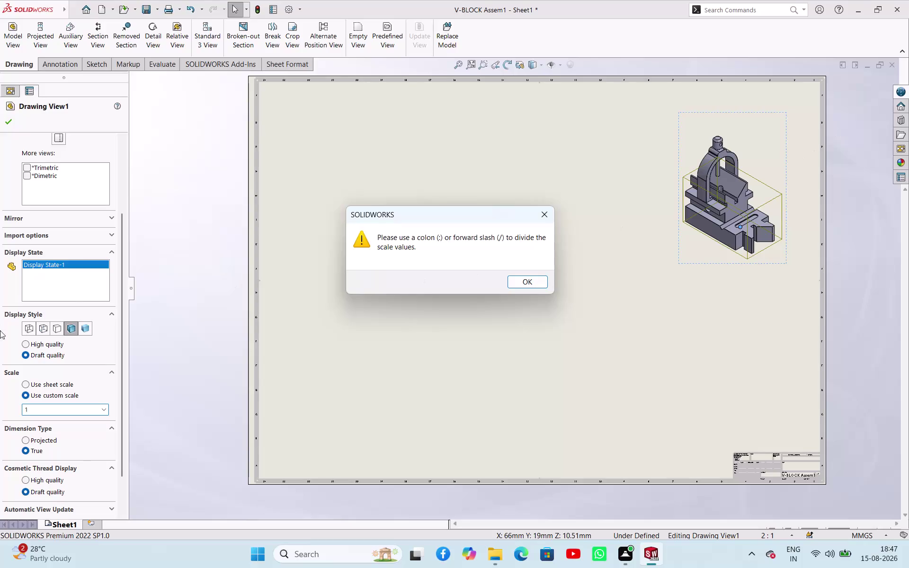
Dismiss the colon warning and change Drawing View1's custom scale ratio's last digit to 4.
click(547, 217)
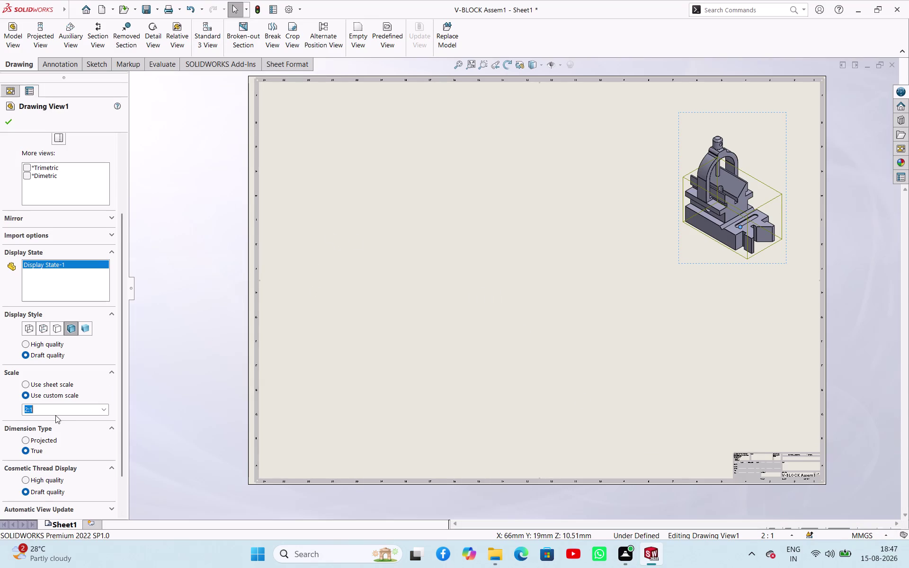
click(54, 412)
double_click(54, 412)
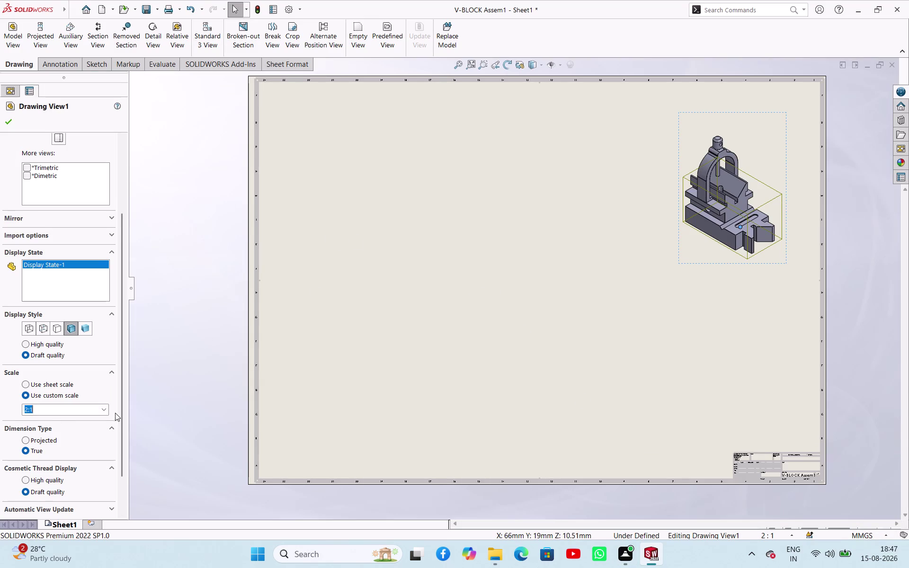
click(102, 410)
click(47, 475)
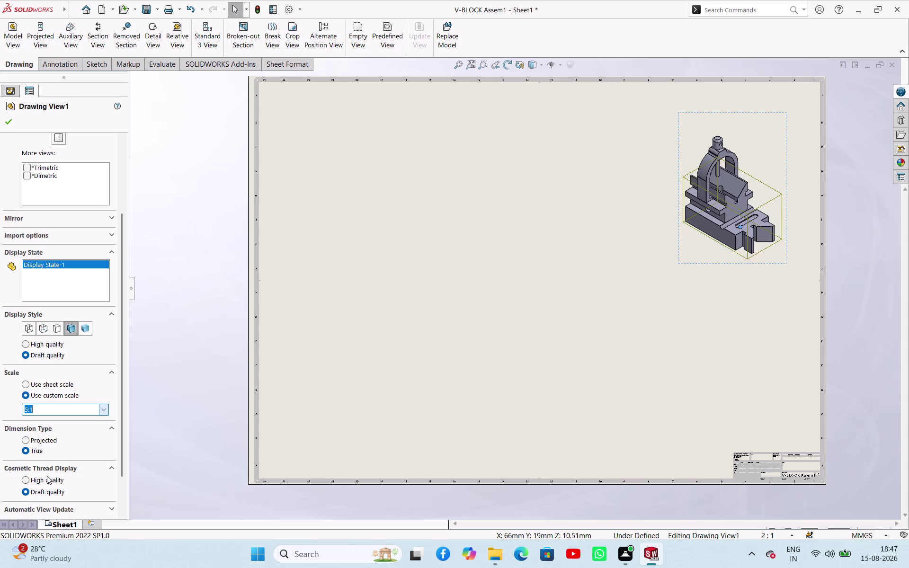
click(44, 408)
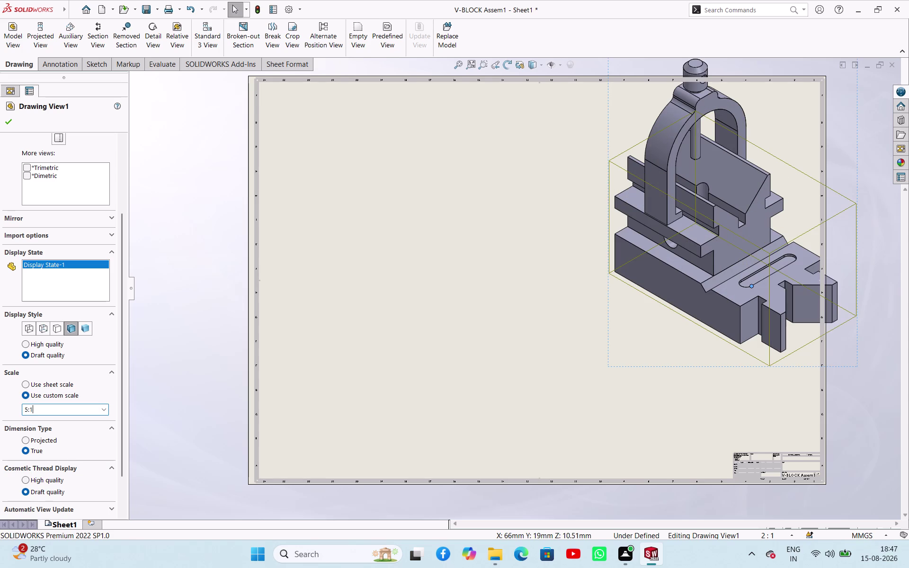
click(26, 410)
key(Right)
key(BackSpace)
key(4)
click(444, 333)
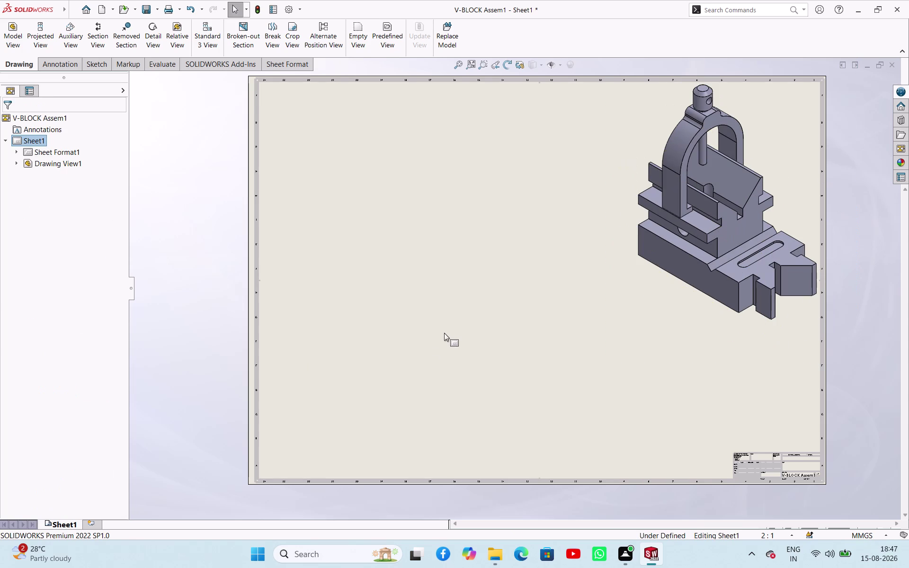
Give the isometric assembly view a smaller custom scale, ending the ratio in 3.
click(723, 209)
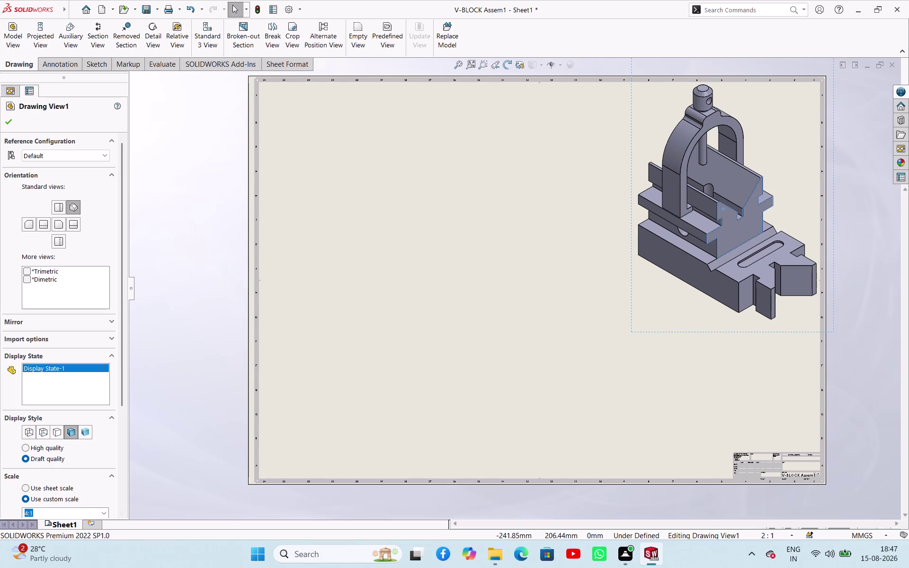
click(27, 512)
click(85, 508)
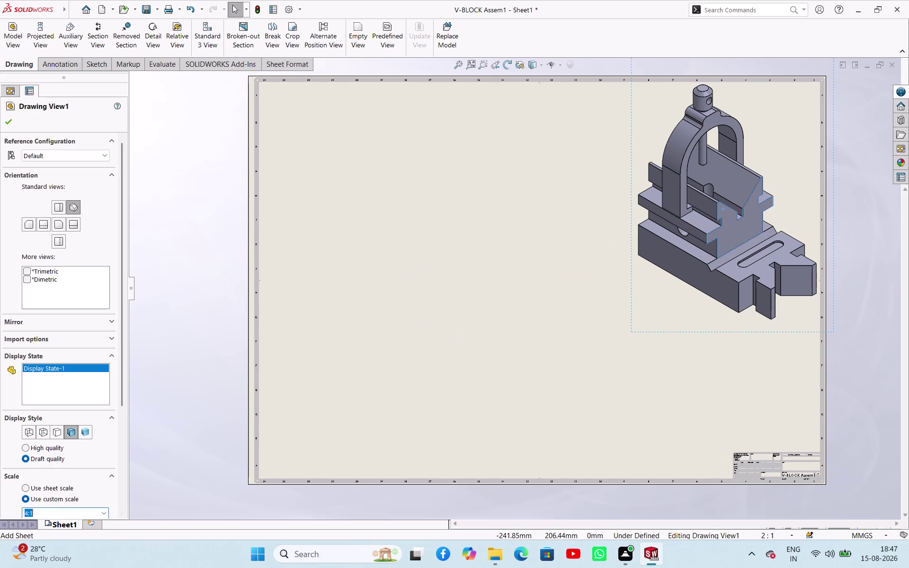
click(39, 514)
click(26, 512)
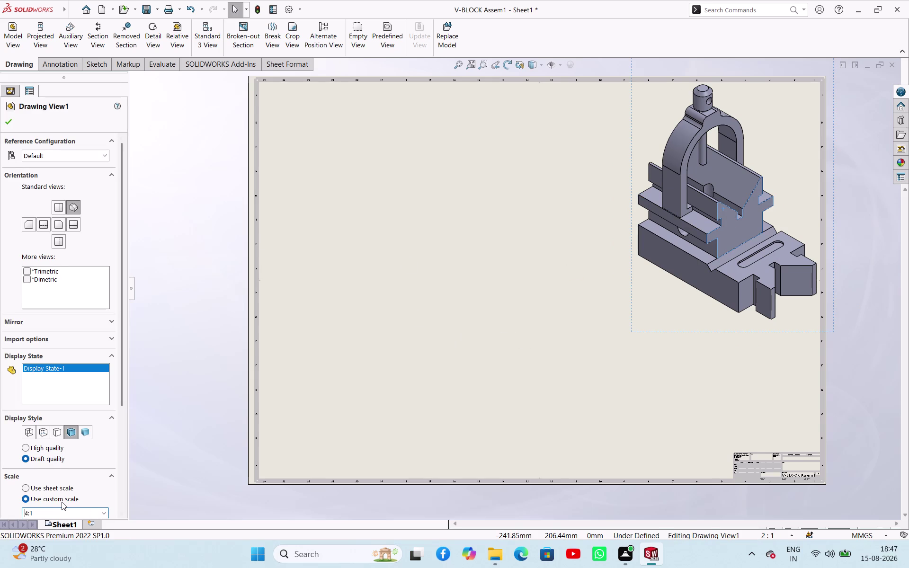
key(Right)
key(BackSpace)
key(6)
key(BackSpace)
key(3)
click(374, 353)
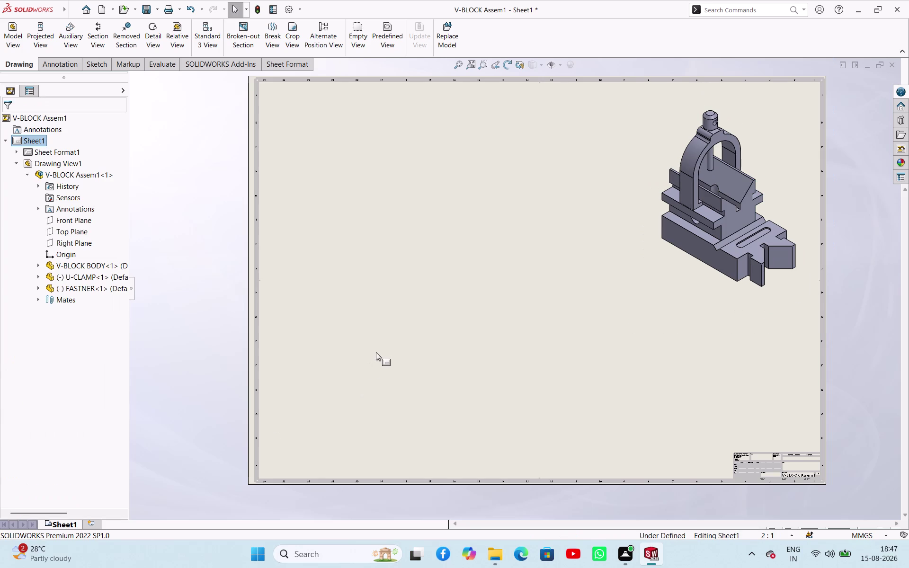
Move the isometric view into the sheet's top-right corner and clear the selection.
drag(695, 296, 703, 283)
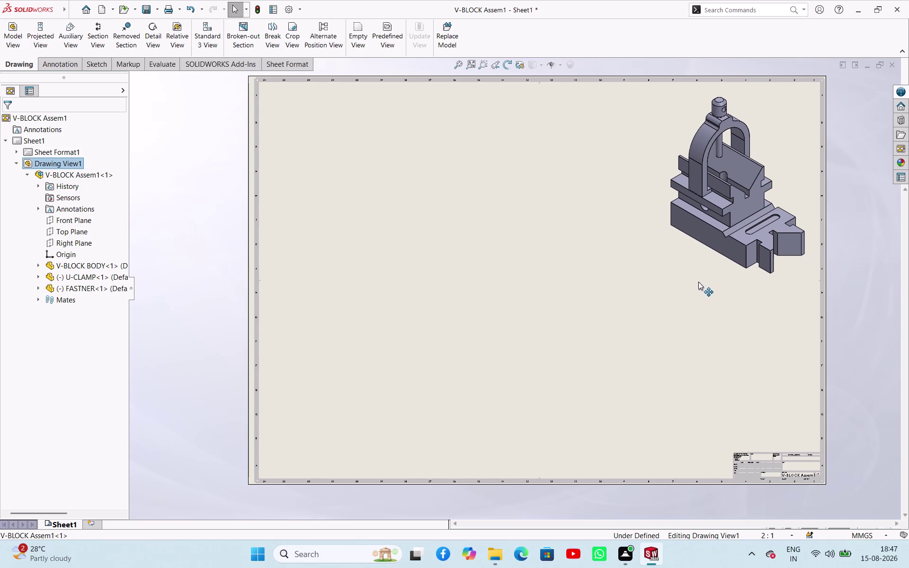
drag(702, 283, 695, 281)
click(506, 258)
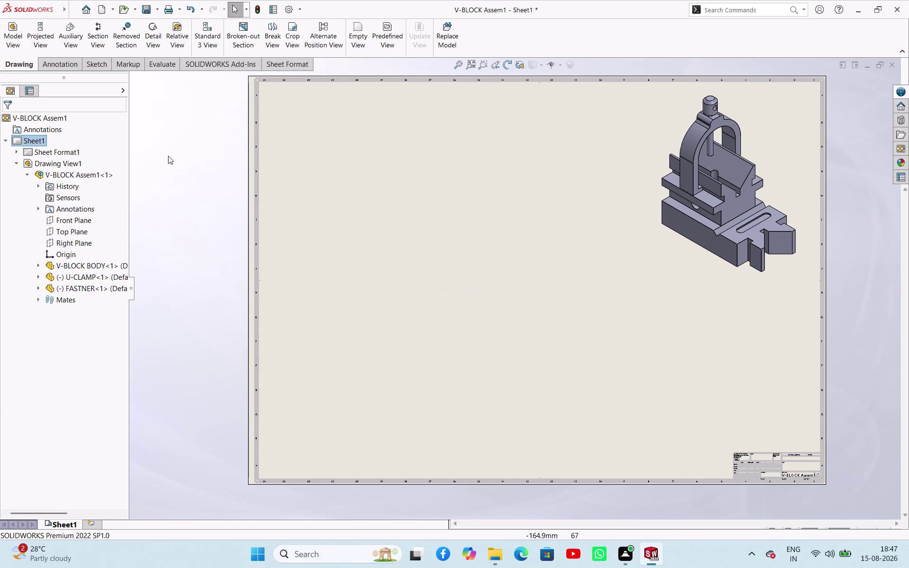
click(172, 172)
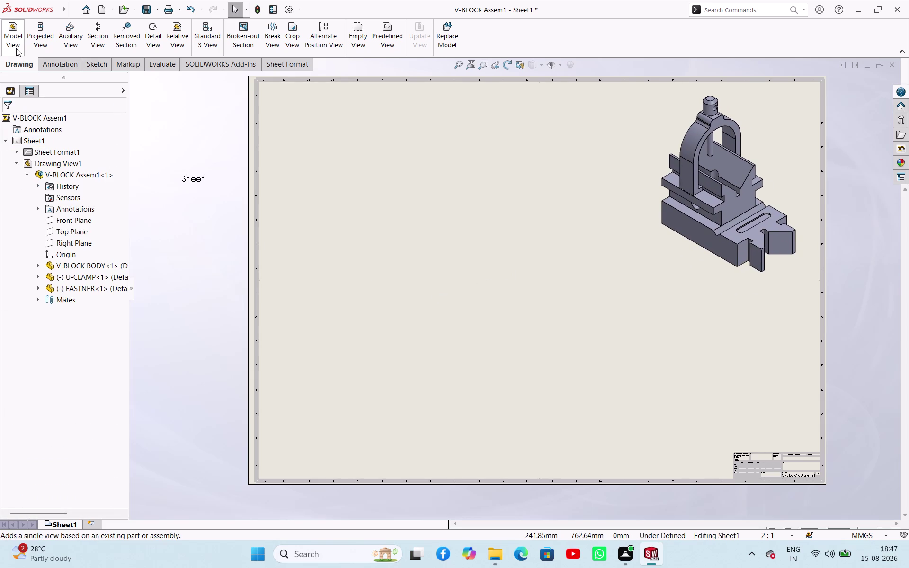
Insert V-BLOCK BODY's front view at upper left with a projected side view beside it.
click(16, 48)
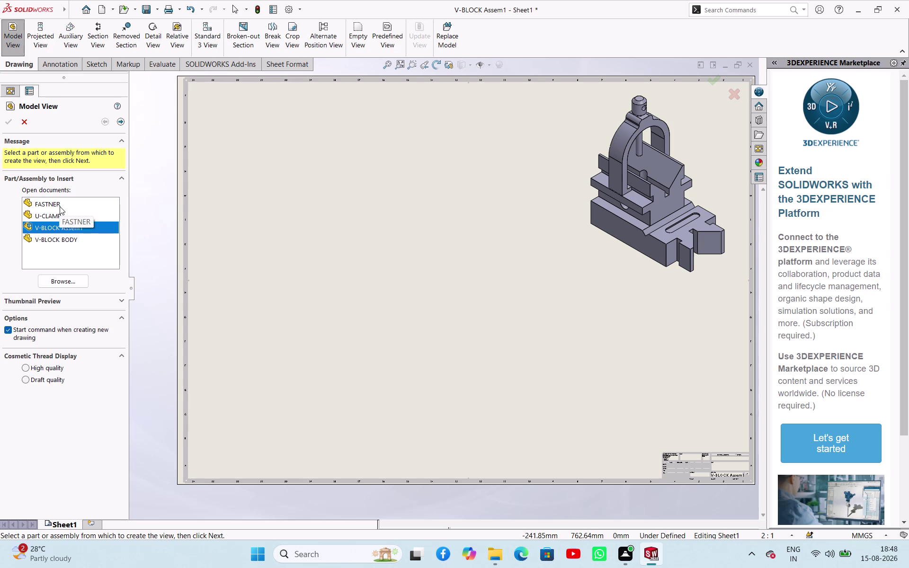
click(60, 206)
click(61, 288)
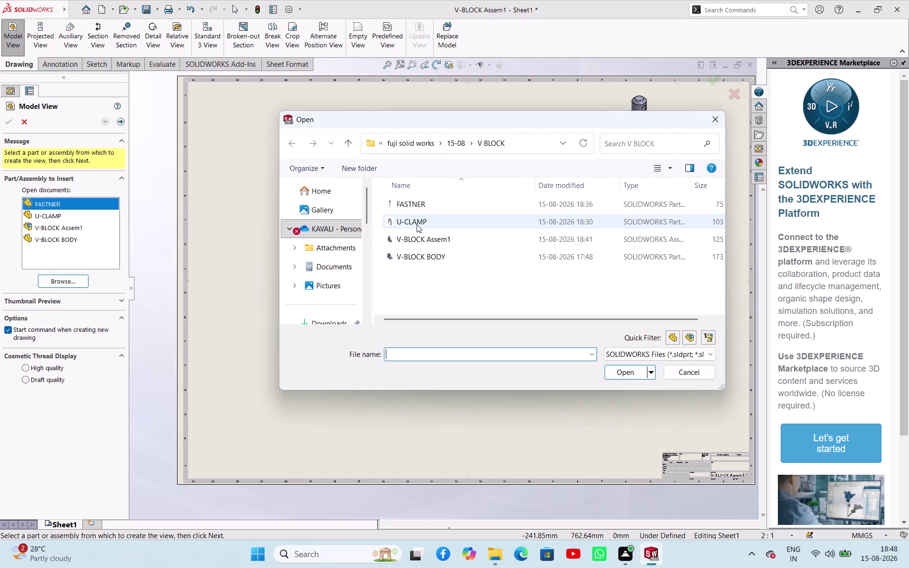
click(416, 257)
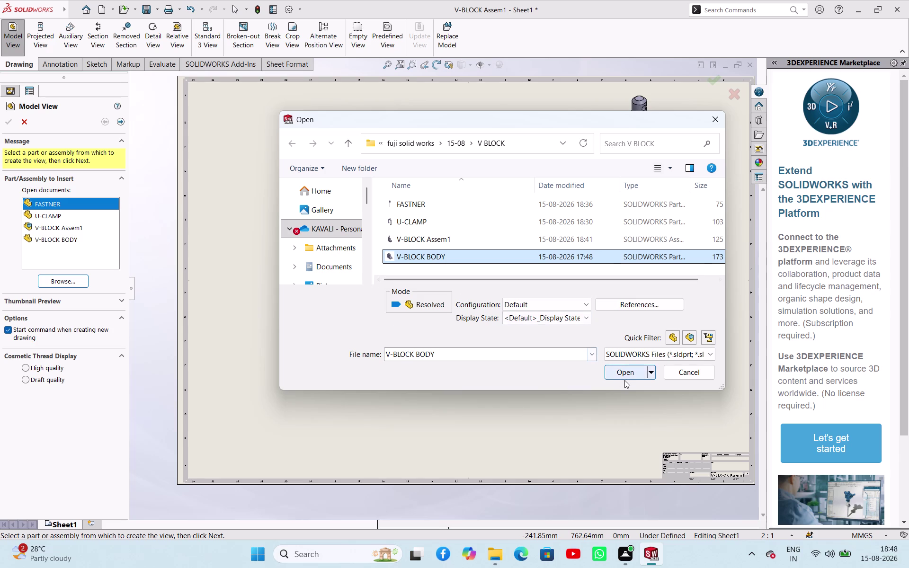
click(624, 381)
click(620, 376)
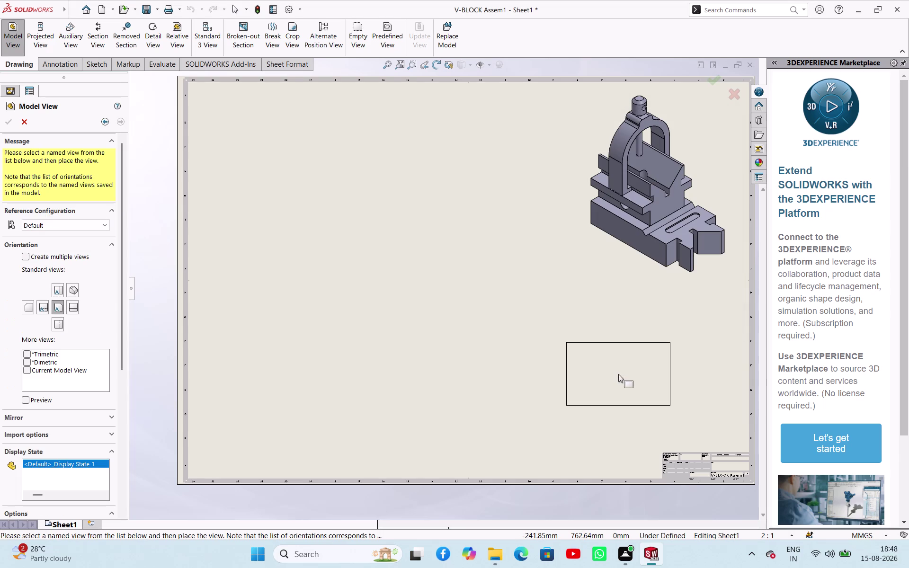
click(344, 168)
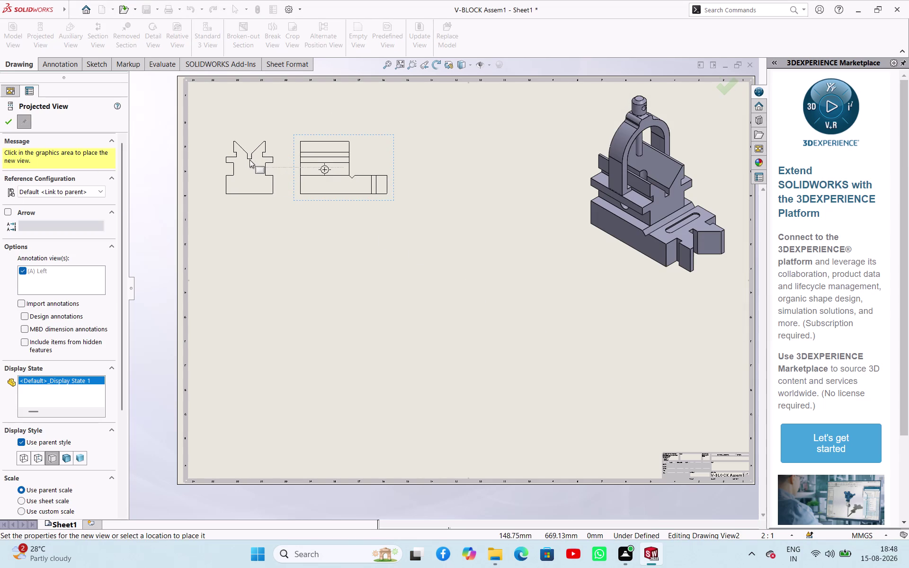
click(246, 160)
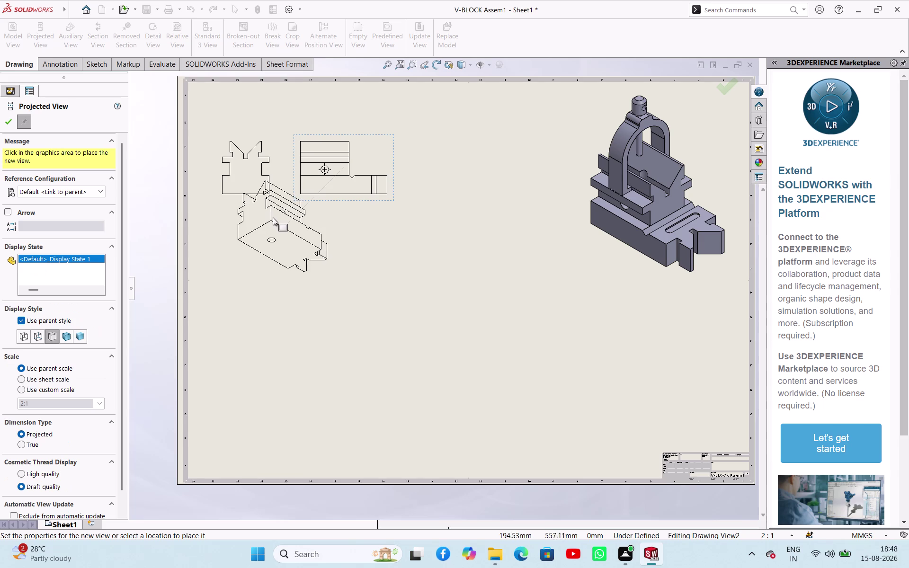
key(Escape)
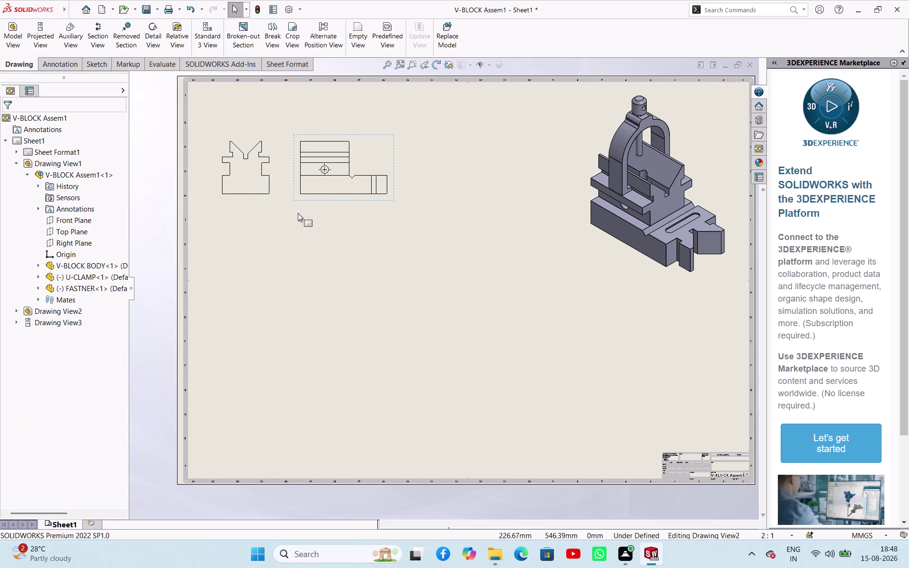
Set the V-BLOCK BODY side view to a custom 2:1 scale.
scroll(up, 3)
scroll(down, 3)
click(208, 196)
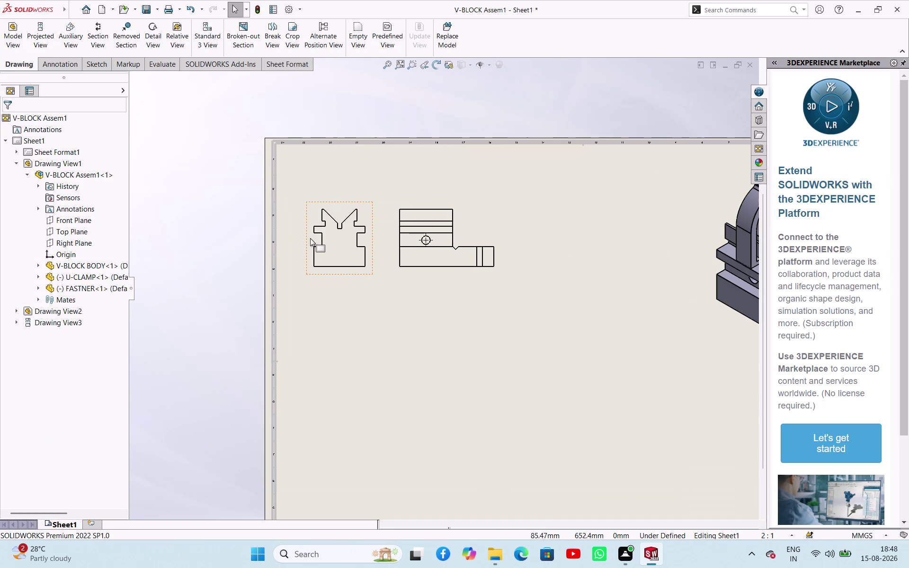
click(374, 268)
scroll(down, 3)
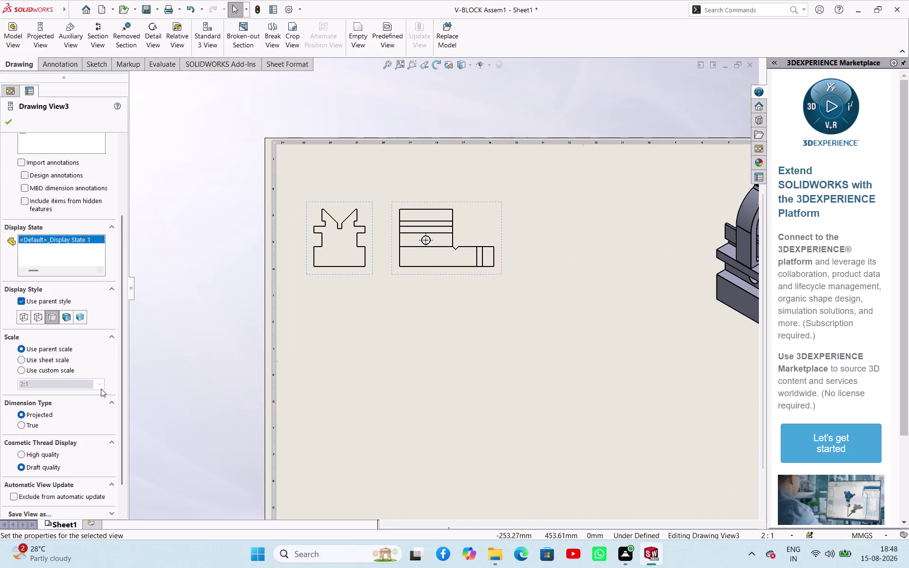
scroll(down, 3)
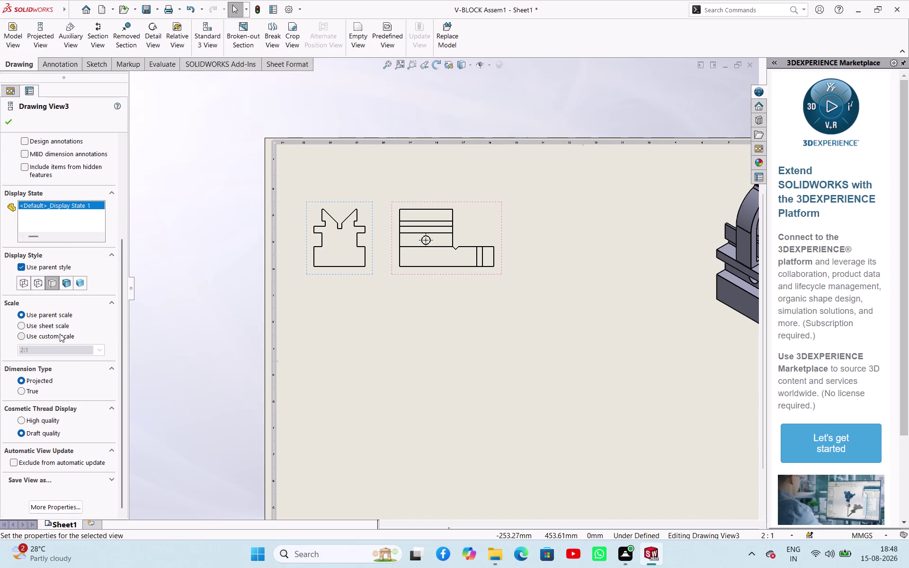
click(59, 334)
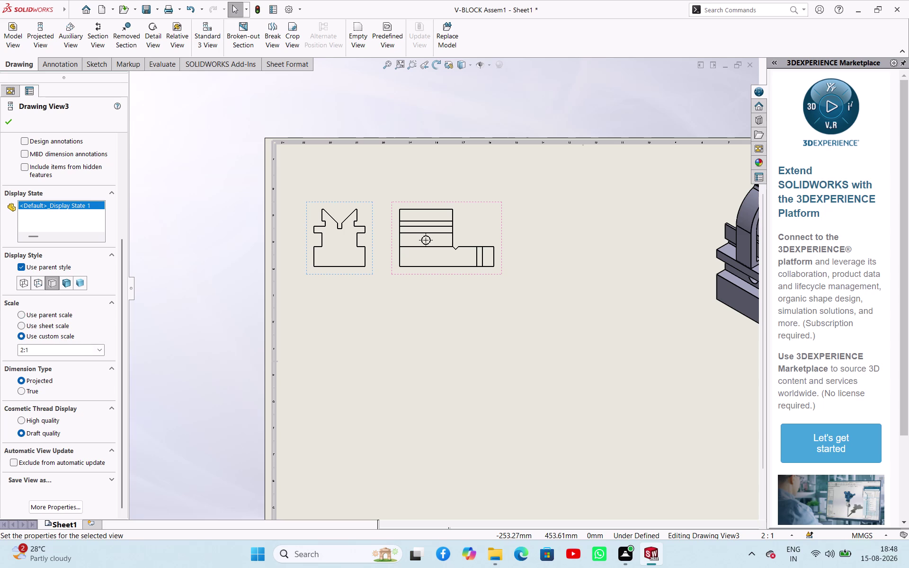
click(22, 349)
click(70, 354)
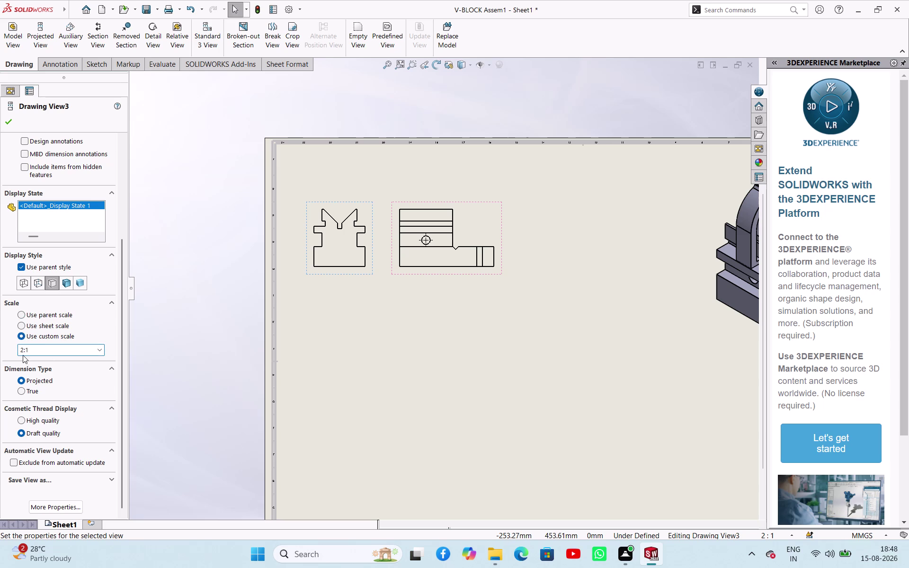
click(23, 349)
key(BackSpace)
key(3)
click(440, 398)
Set the V-BLOCK BODY front view to a custom 2:1 scale as well.
scroll(up, 3)
click(445, 265)
scroll(down, 3)
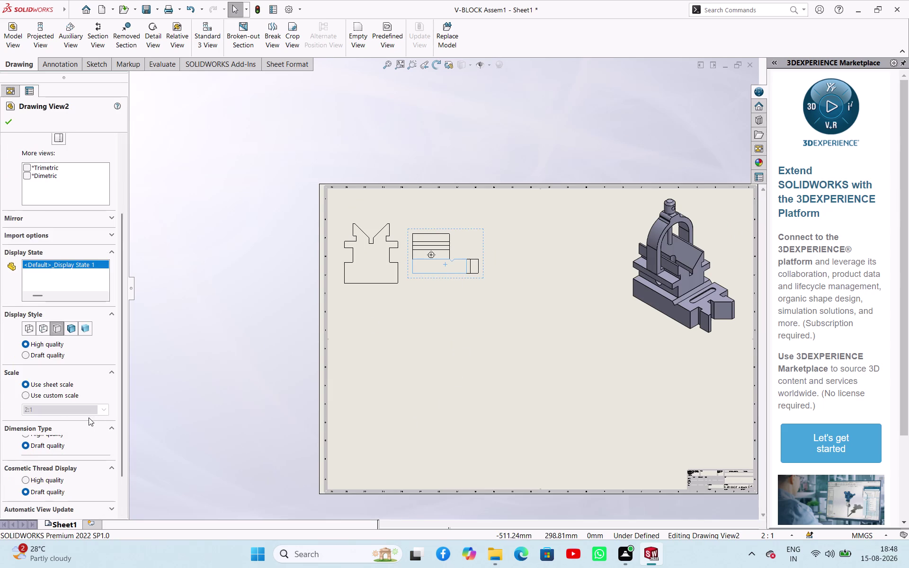
click(60, 349)
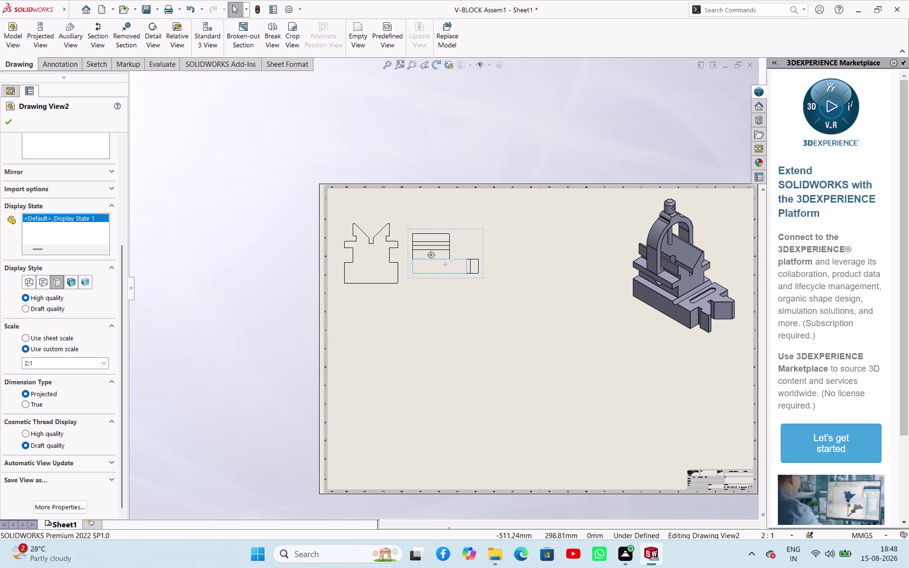
click(28, 365)
click(79, 361)
click(26, 363)
key(Right)
key(BackSpace)
key(3)
click(387, 375)
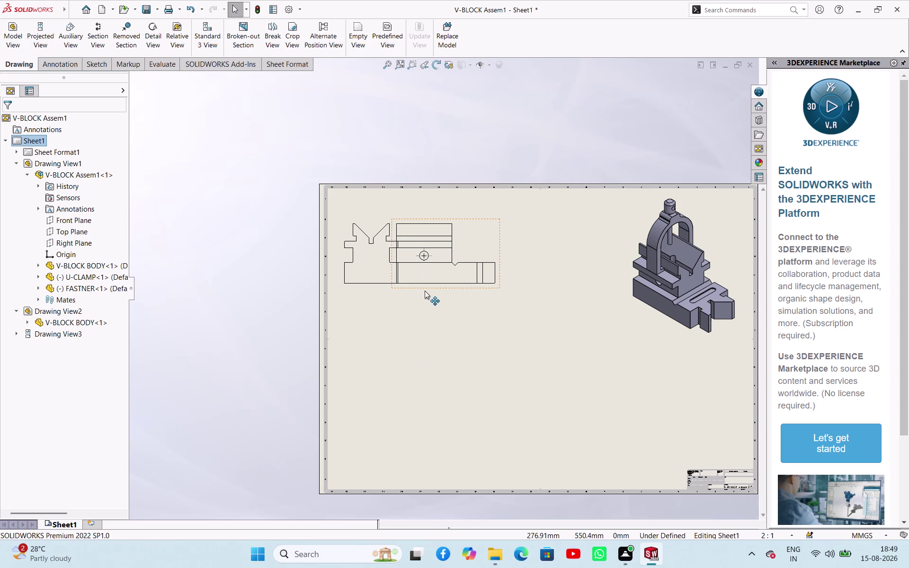
Nudge the second V-BLOCK BODY view slightly to the right on the sheet.
drag(426, 291, 448, 287)
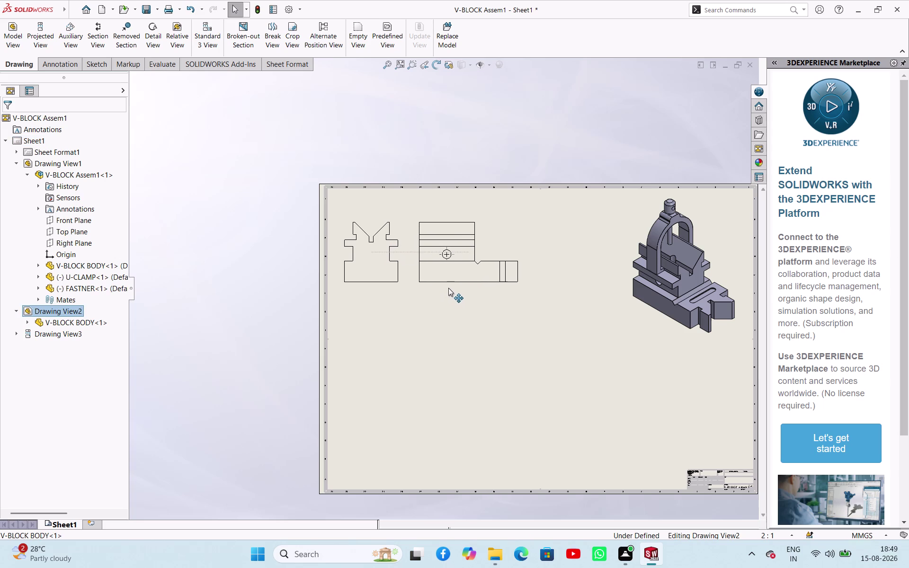
drag(448, 288, 455, 284)
right_click(271, 194)
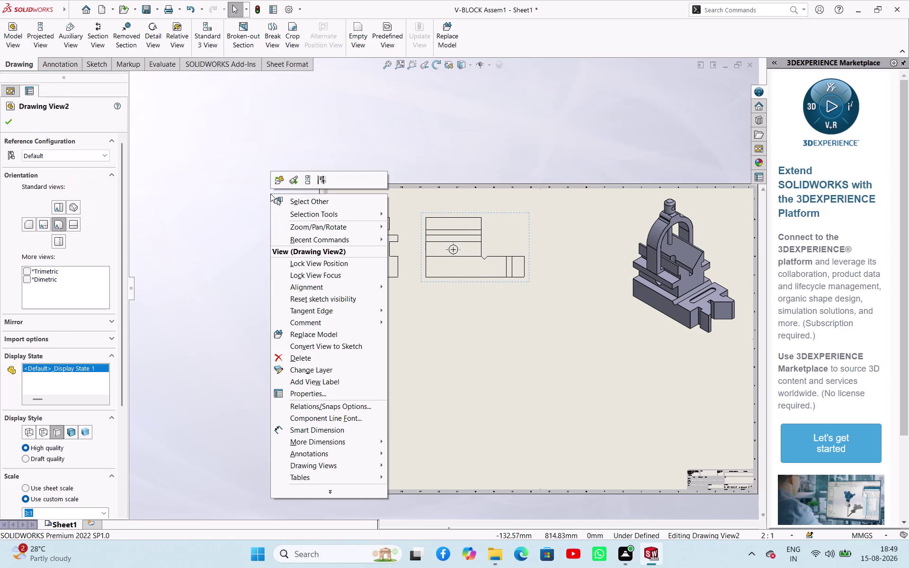
click(215, 206)
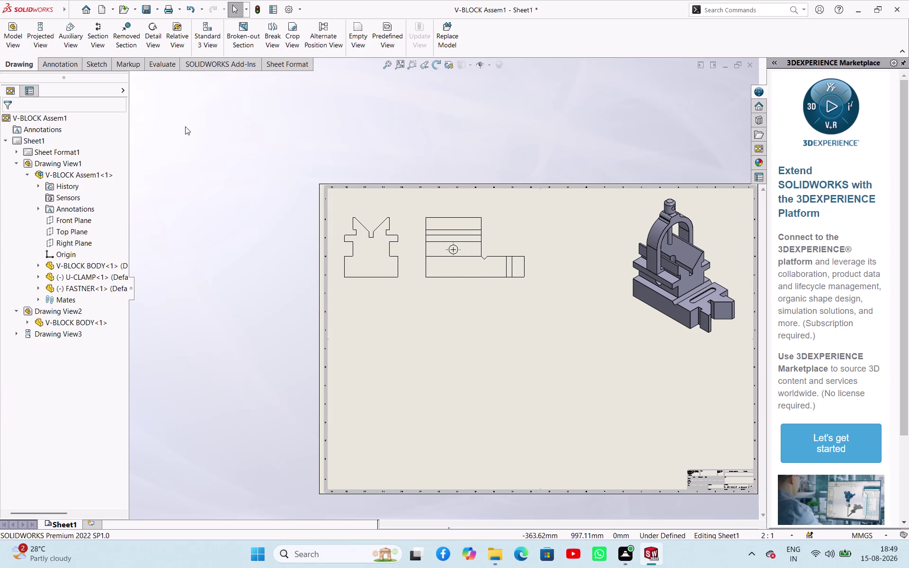
Begin another V-BLOCK BODY model view, then abandon it.
click(14, 49)
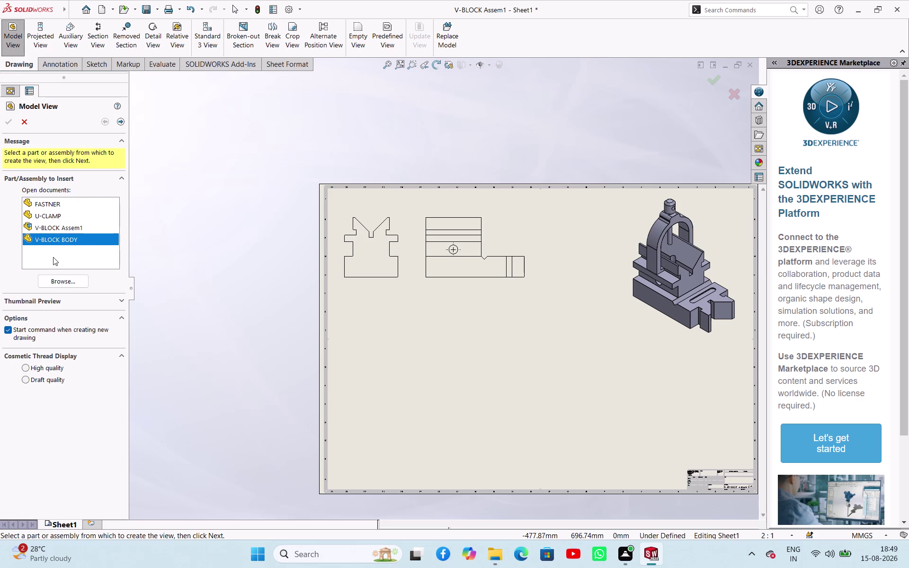
click(55, 283)
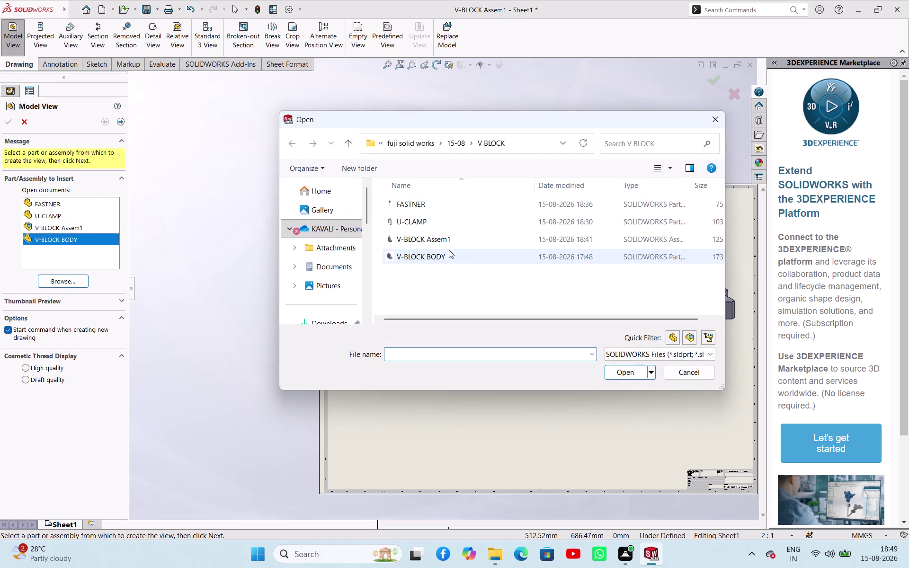
click(429, 252)
click(617, 370)
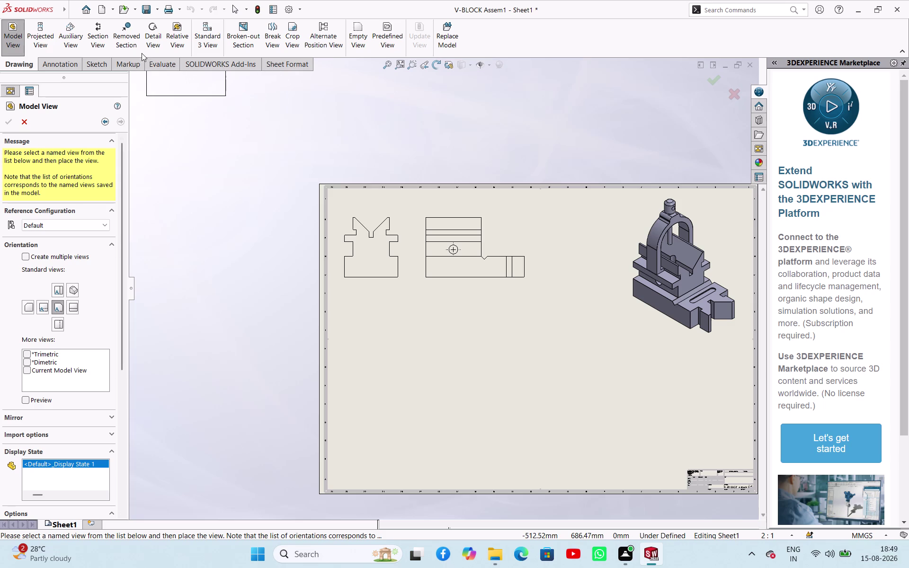
click(102, 43)
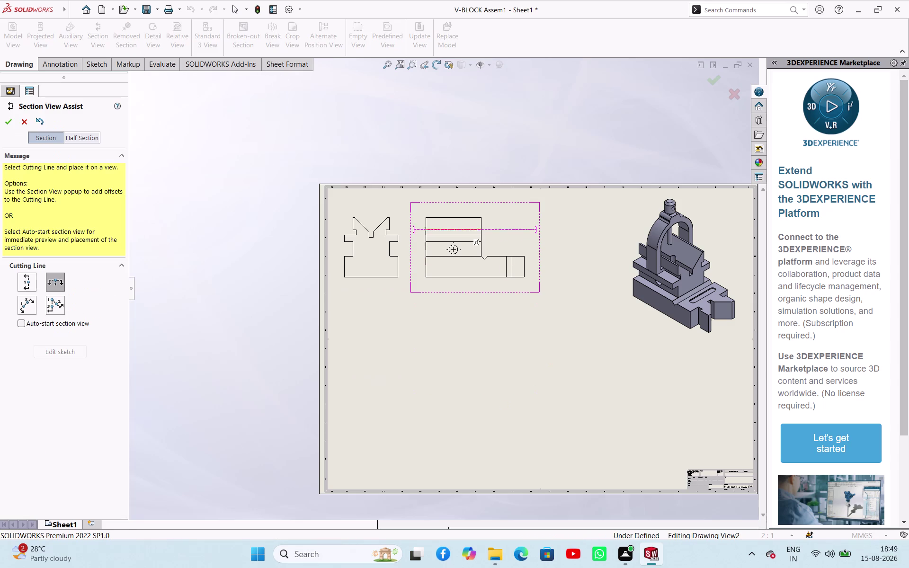
Cut a horizontal section line across the left view and place Section A-A below it.
click(379, 259)
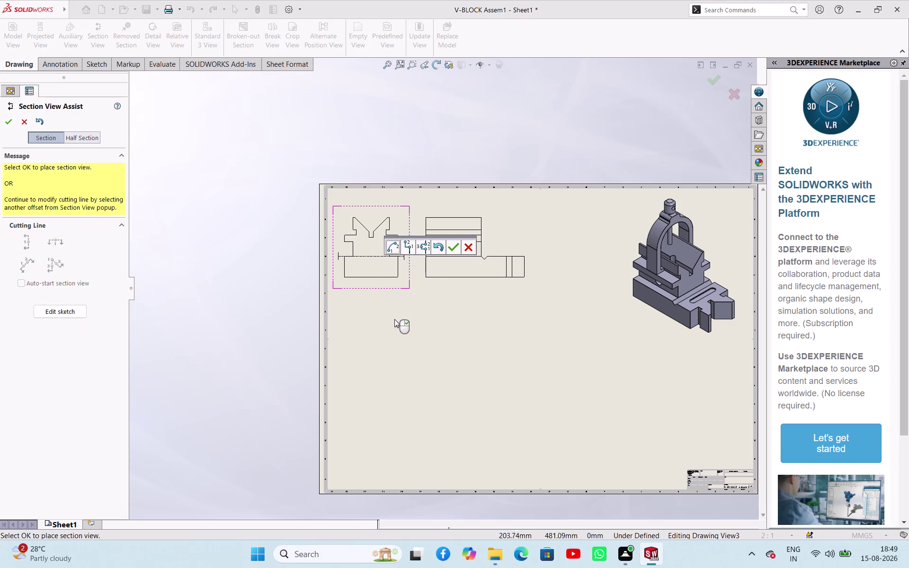
click(455, 252)
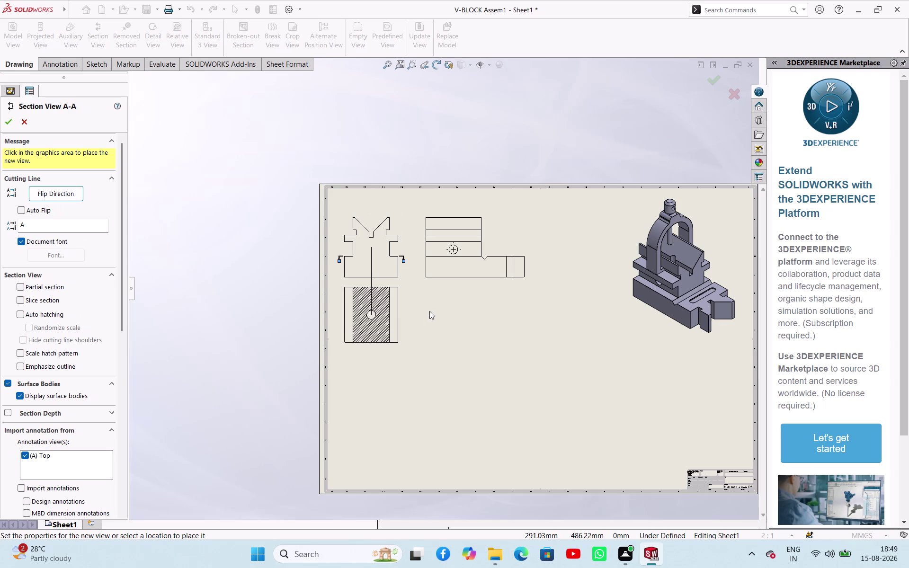
click(15, 123)
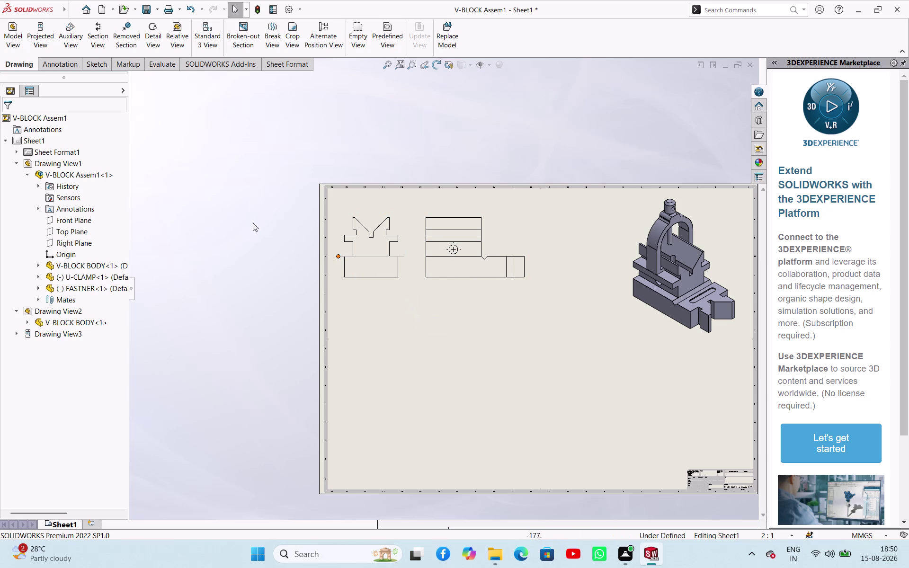
click(11, 39)
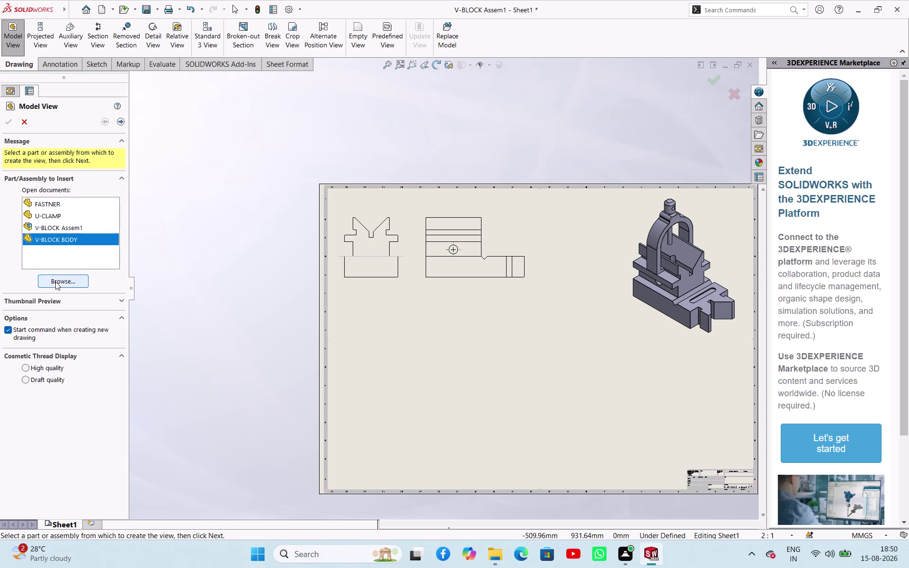
click(55, 281)
click(427, 260)
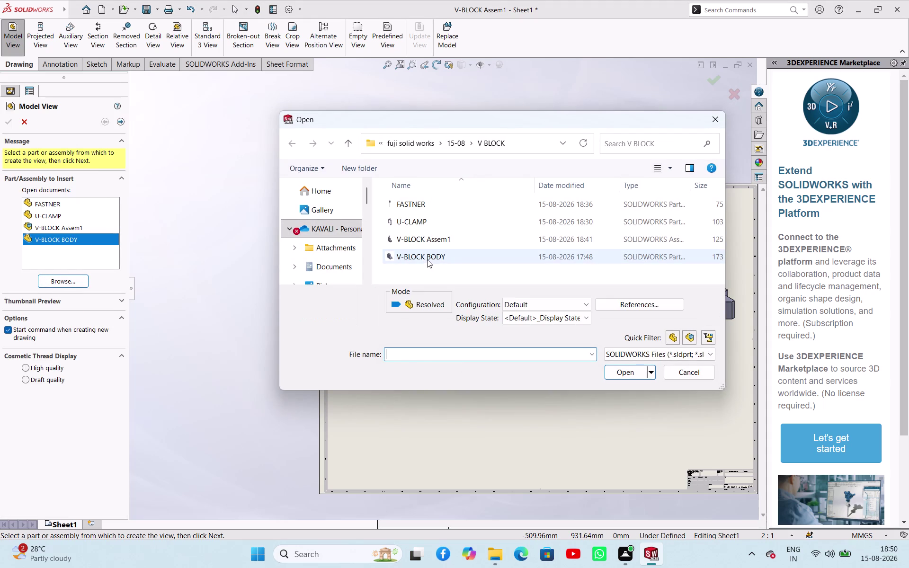
click(635, 371)
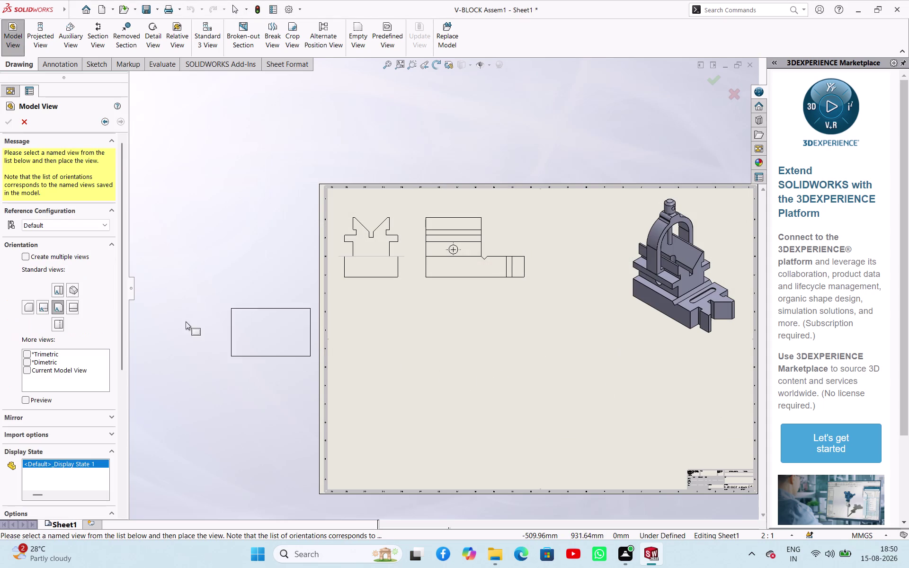
click(400, 328)
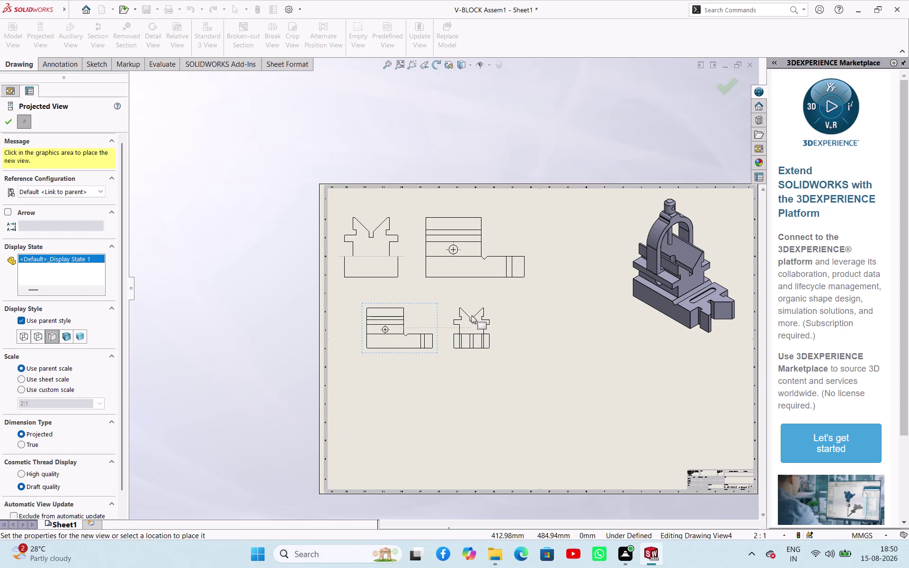
right_click(222, 307)
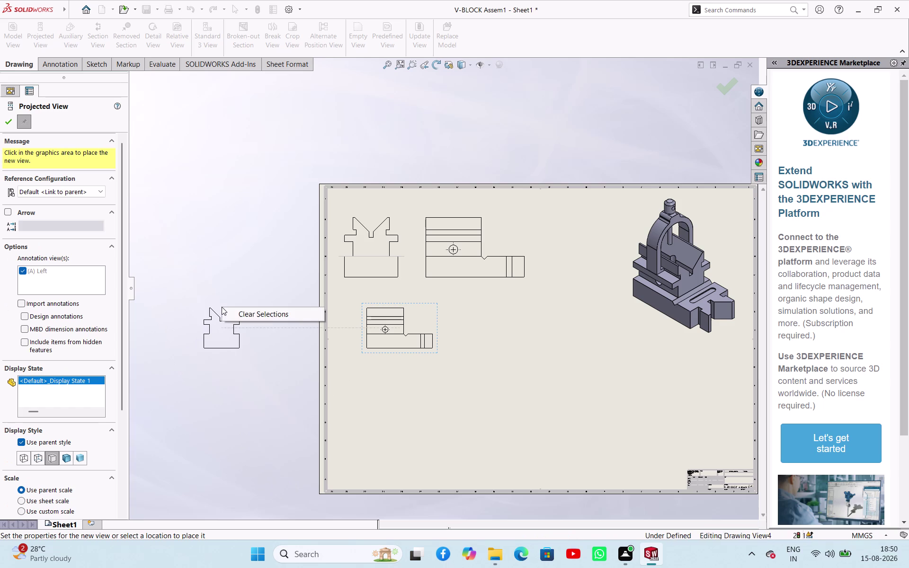
click(227, 261)
key(Escape)
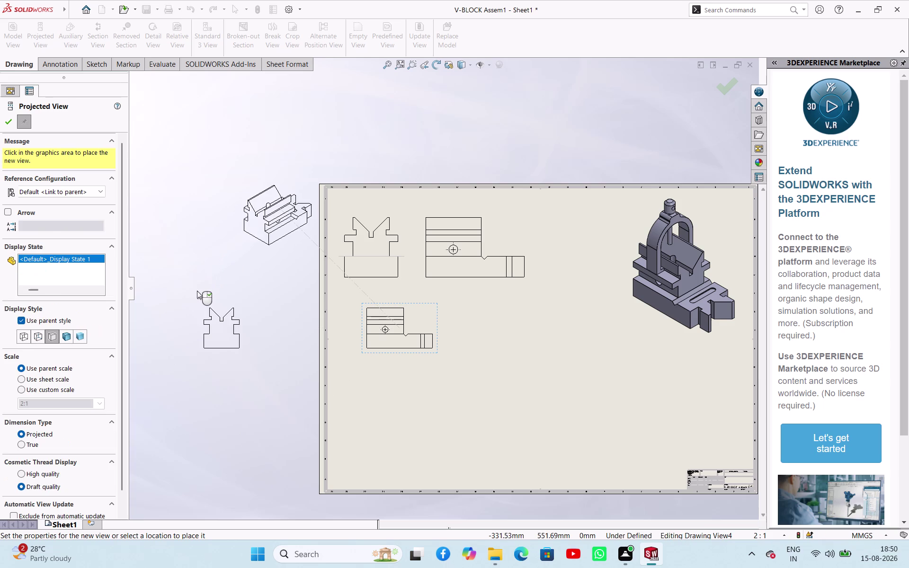
click(210, 333)
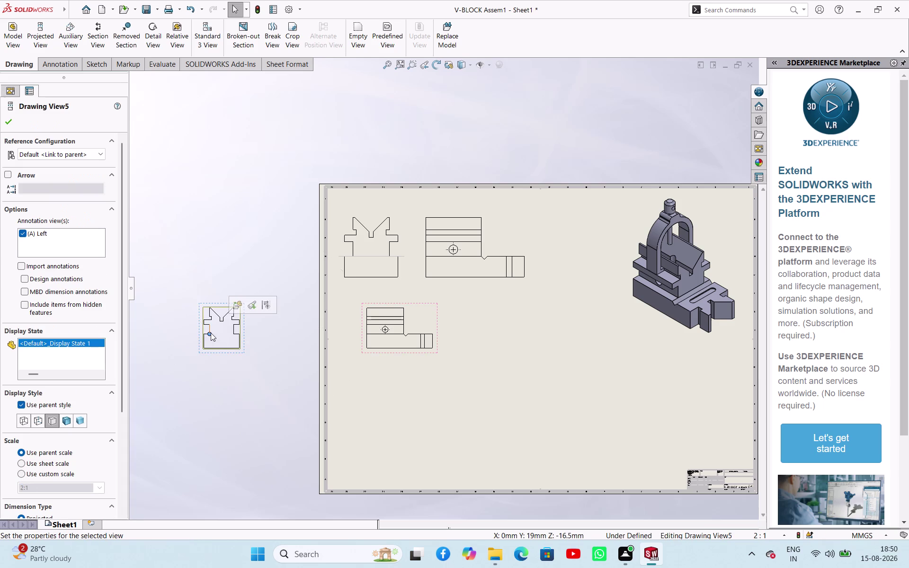
key(Delete)
click(529, 236)
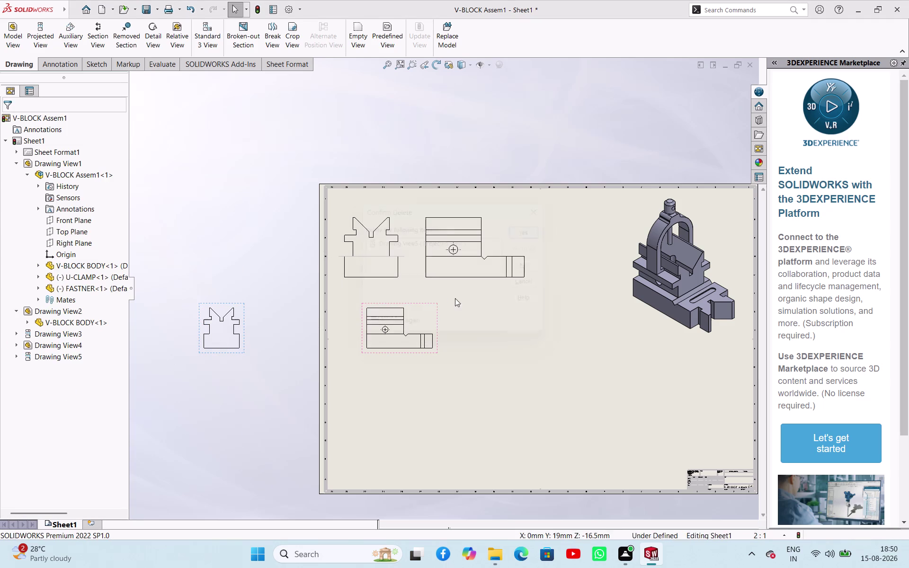
click(434, 317)
key(Delete)
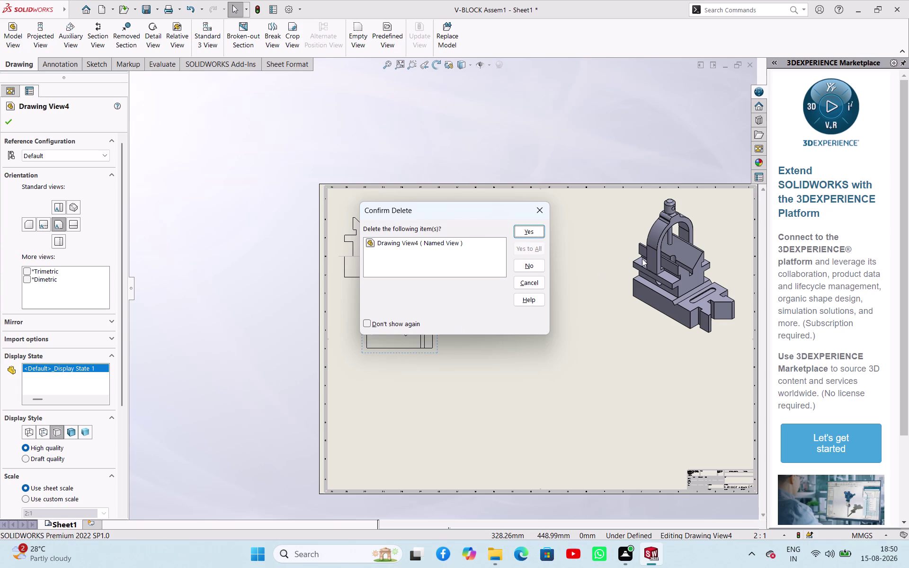
click(531, 229)
click(268, 223)
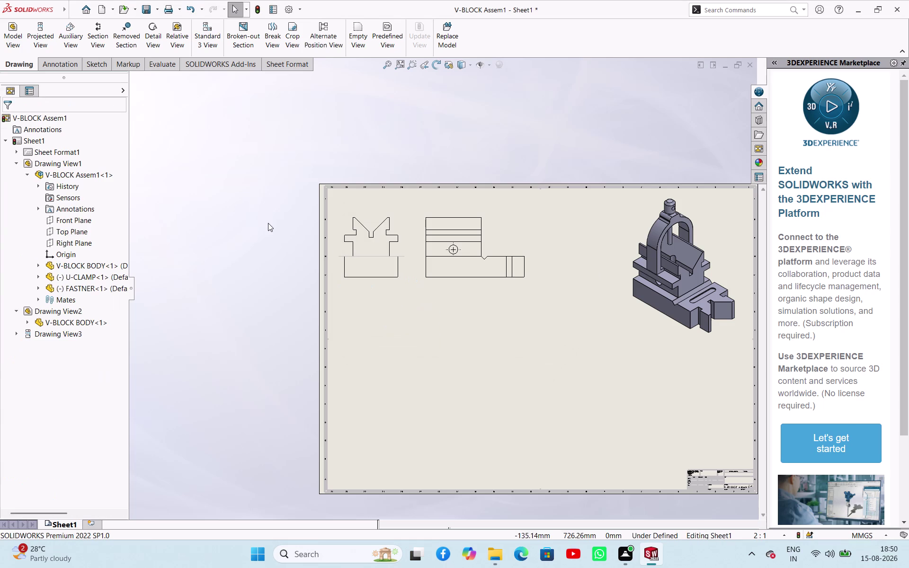
click(9, 44)
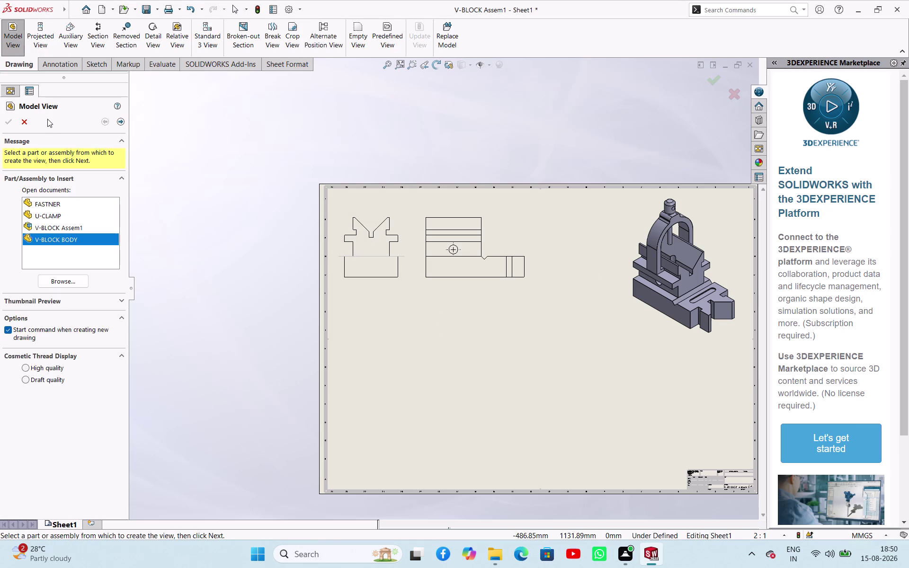
Insert a standard-orientation V-BLOCK BODY view below the left V-block view.
click(63, 280)
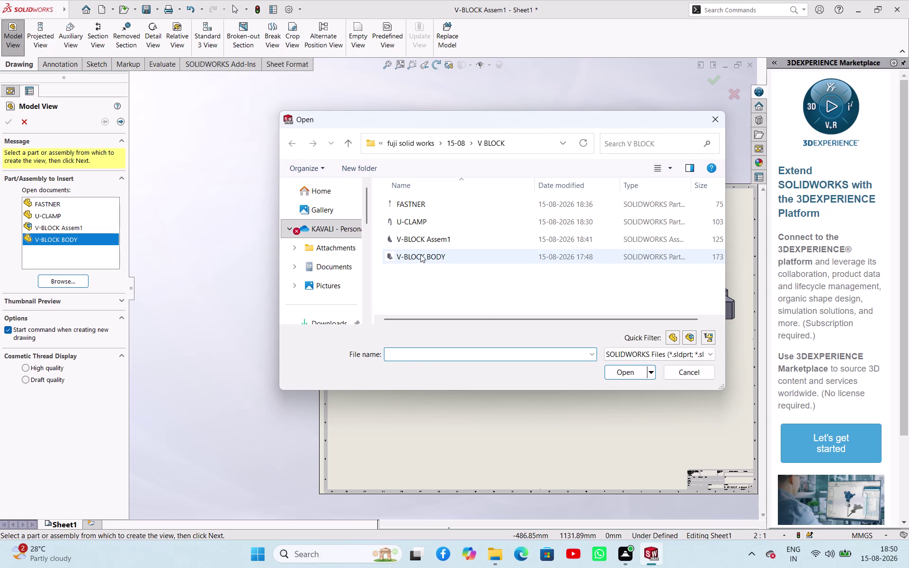
click(421, 254)
click(628, 371)
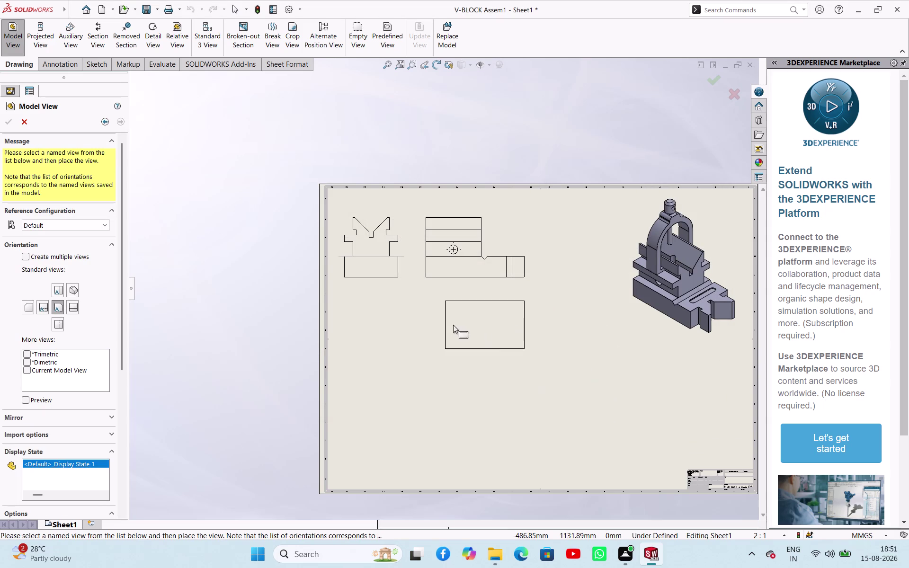
click(75, 306)
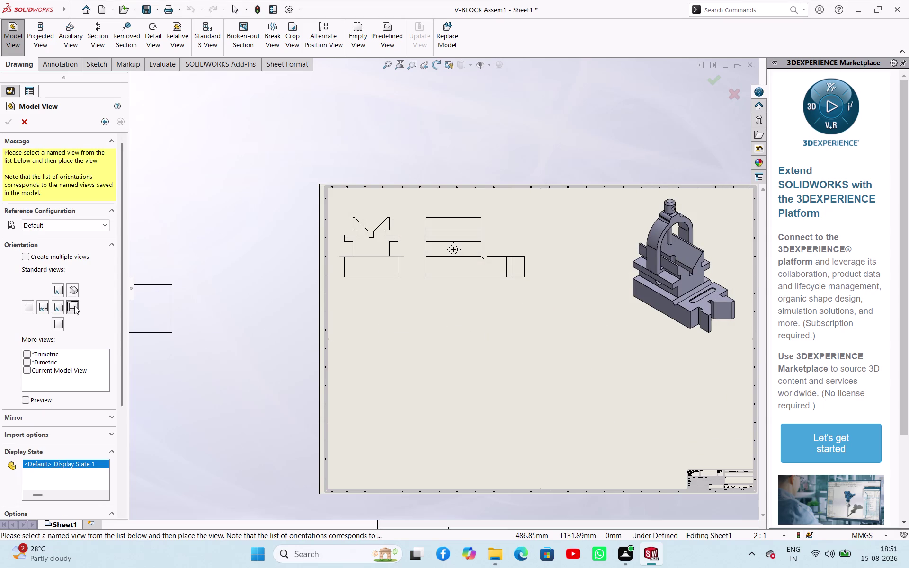
click(381, 320)
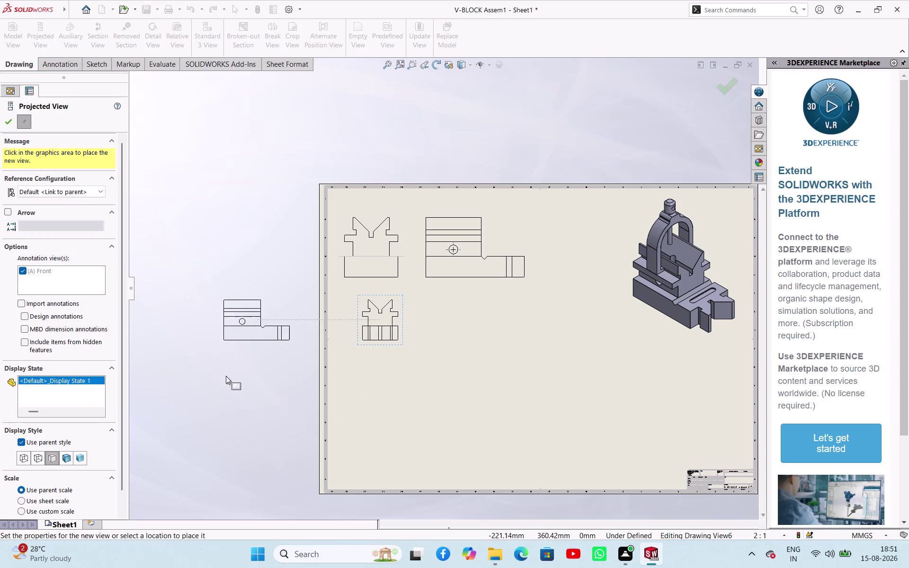
scroll(down, 3)
scroll(up, 3)
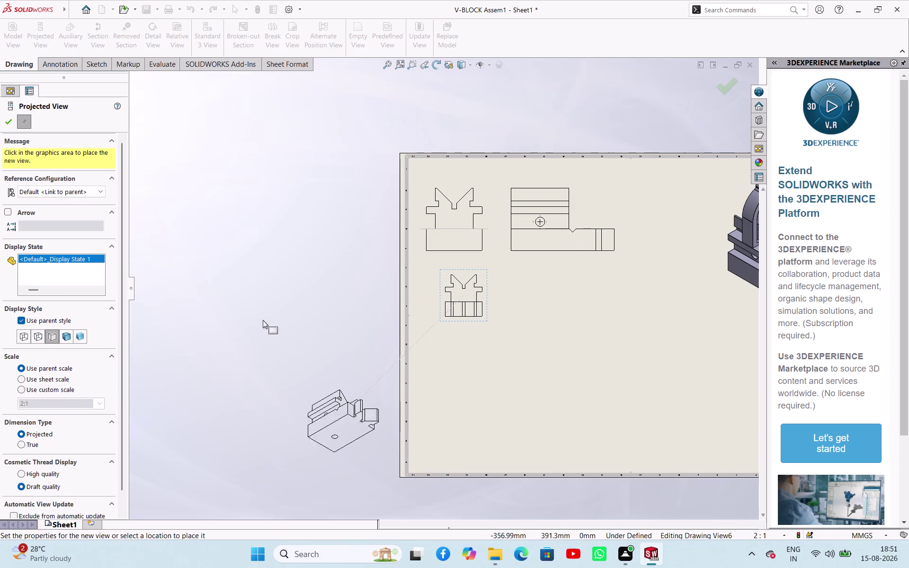
right_click(264, 318)
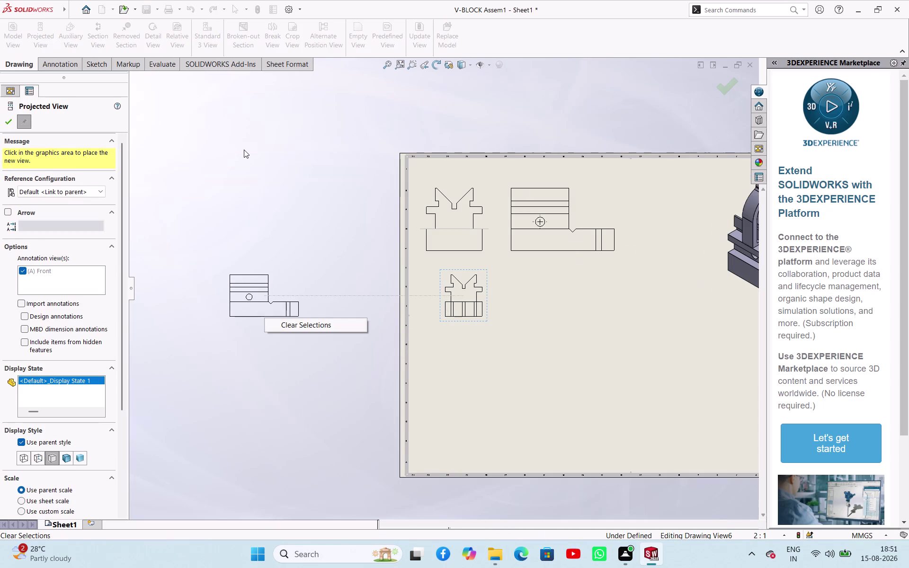
key(Escape)
key(Escape)
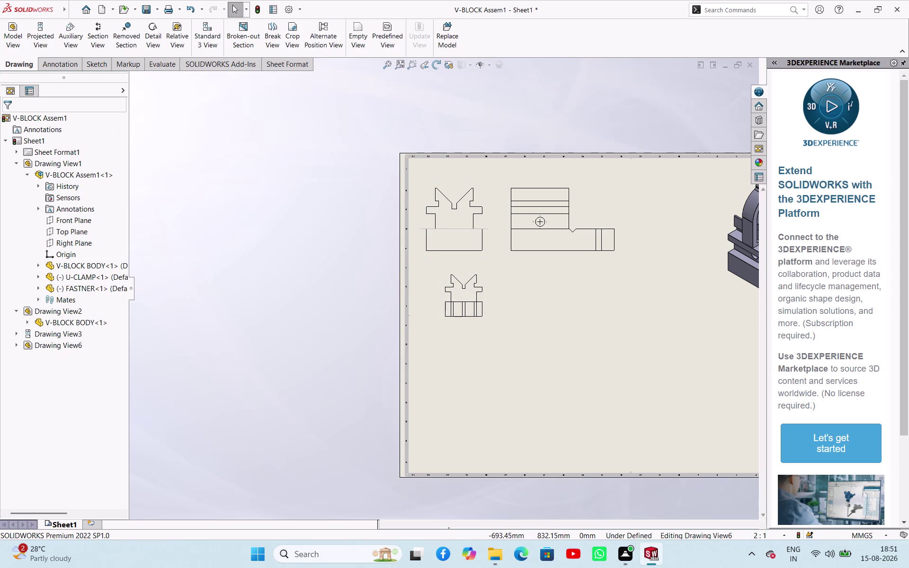
click(18, 47)
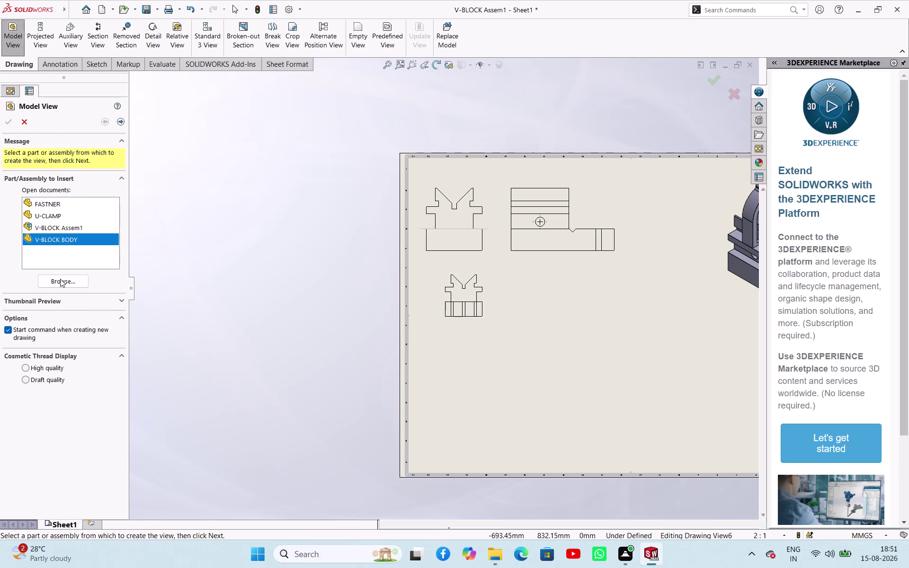
click(60, 278)
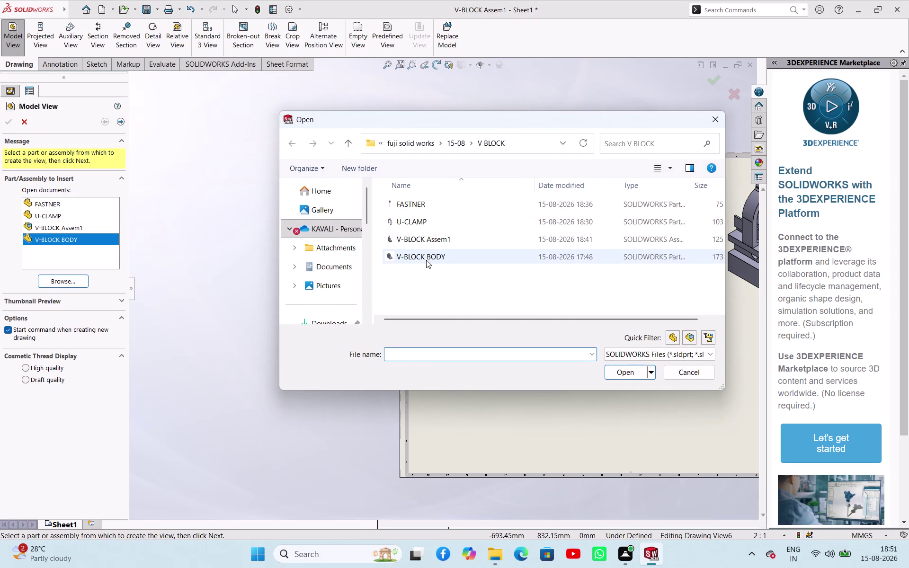
click(426, 260)
click(624, 375)
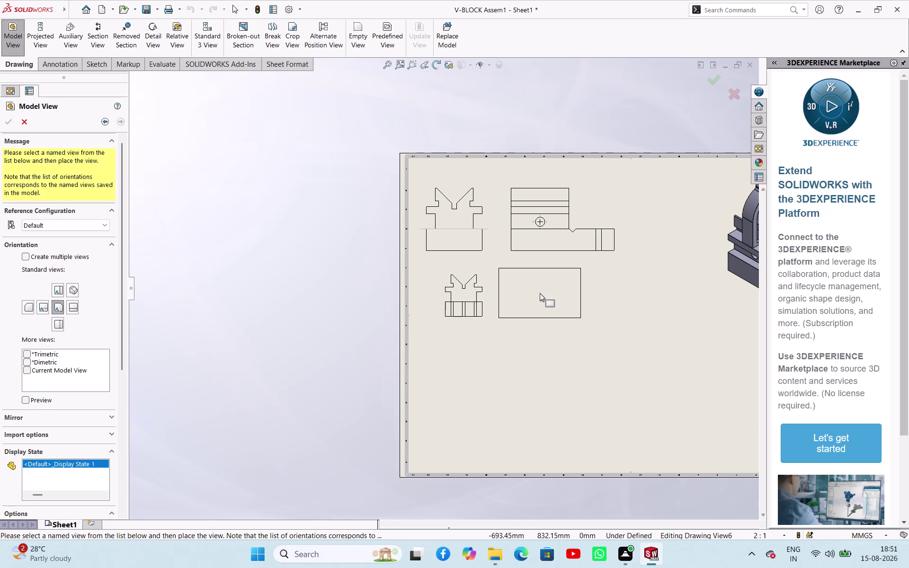
click(540, 293)
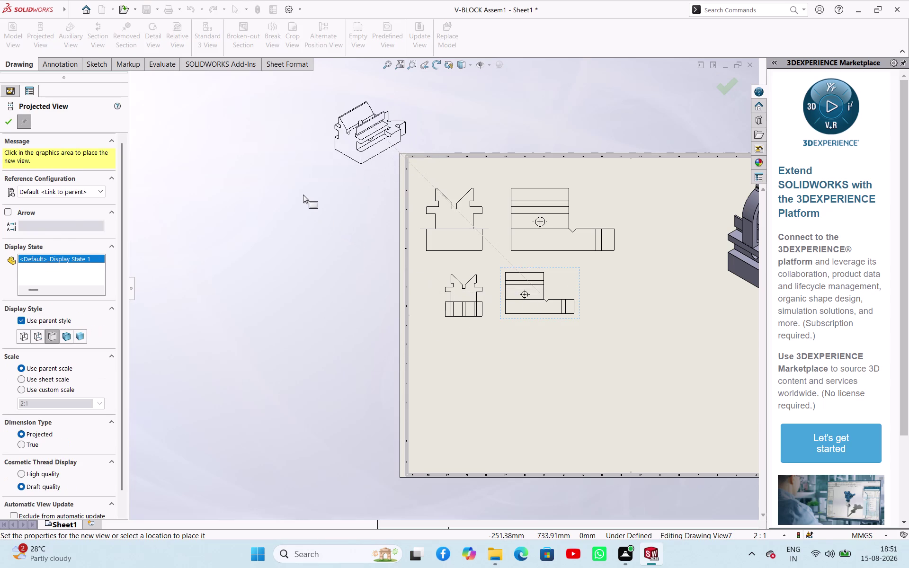
key(Escape)
key(Delete)
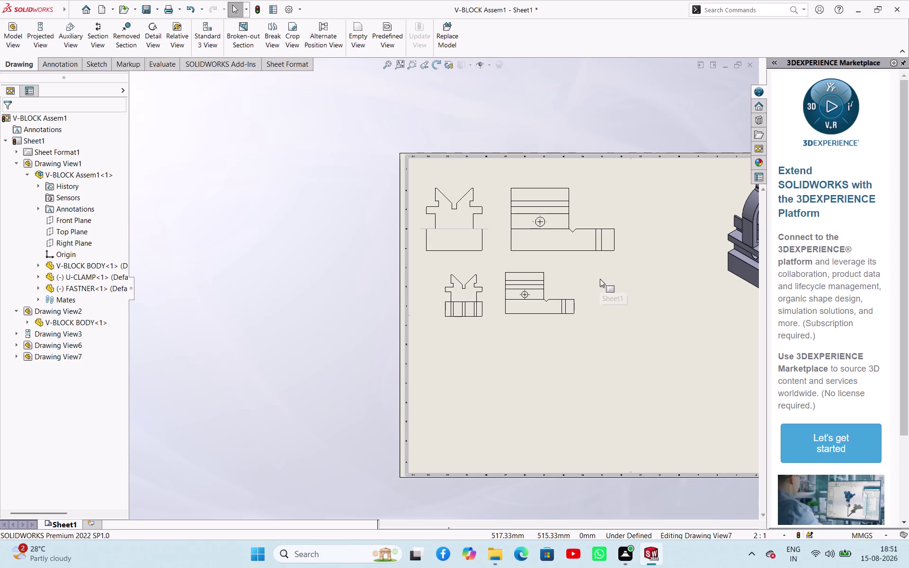
click(524, 302)
key(Print)
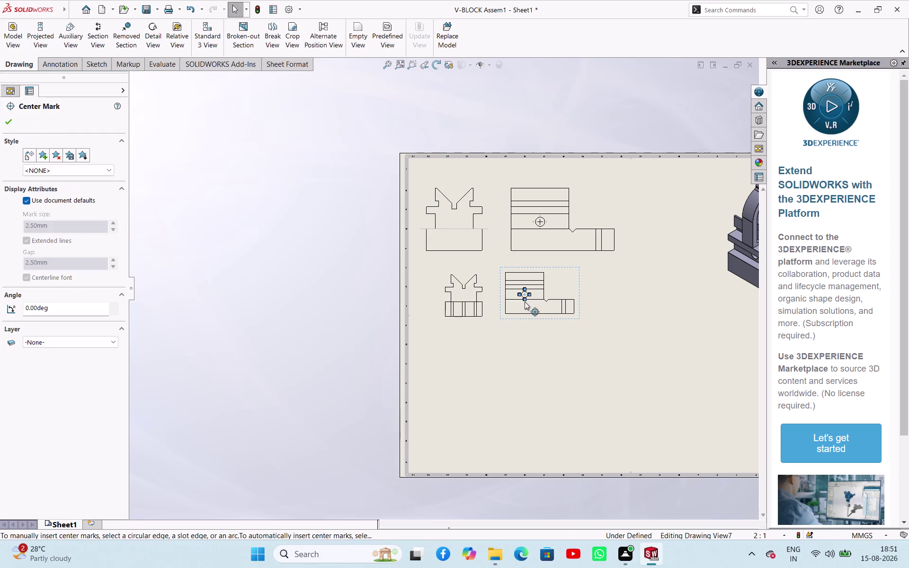
key(Delete)
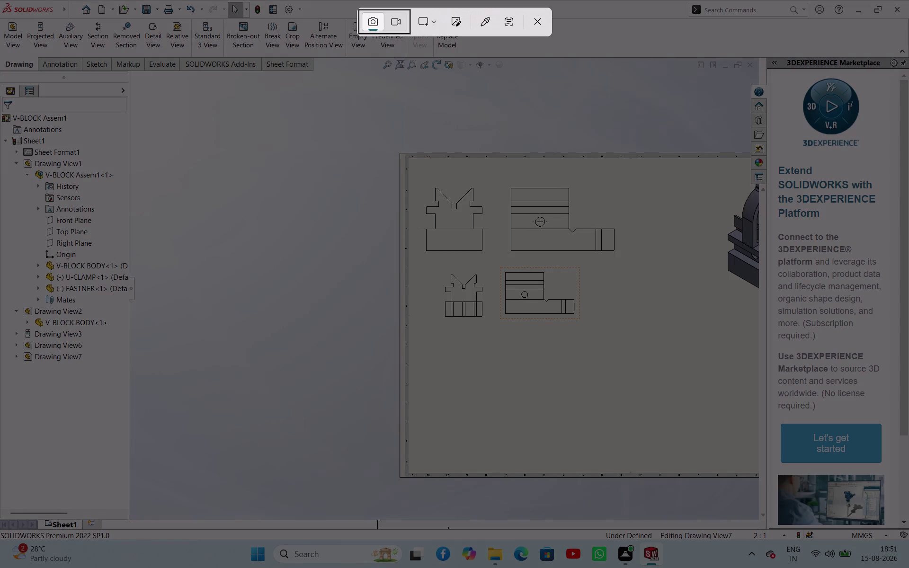
click(540, 27)
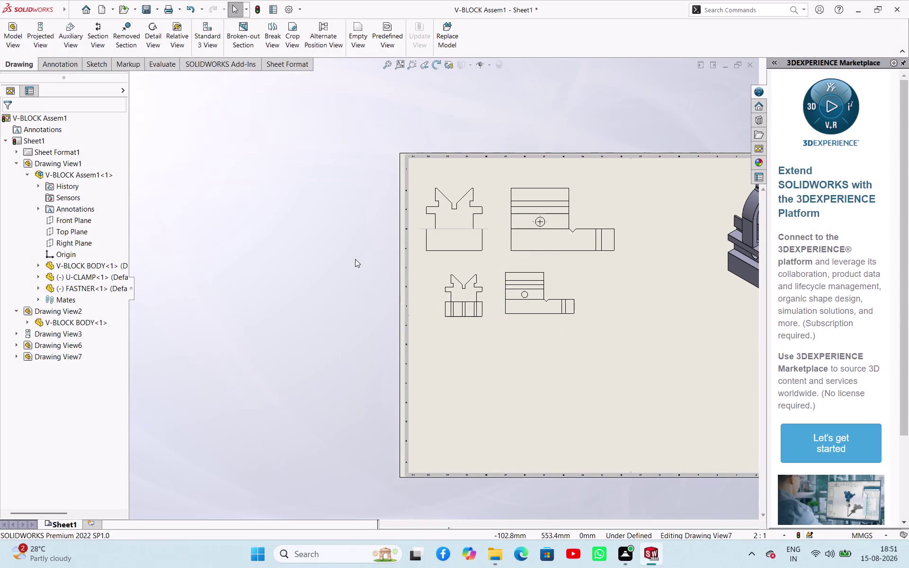
right_click(330, 230)
click(318, 283)
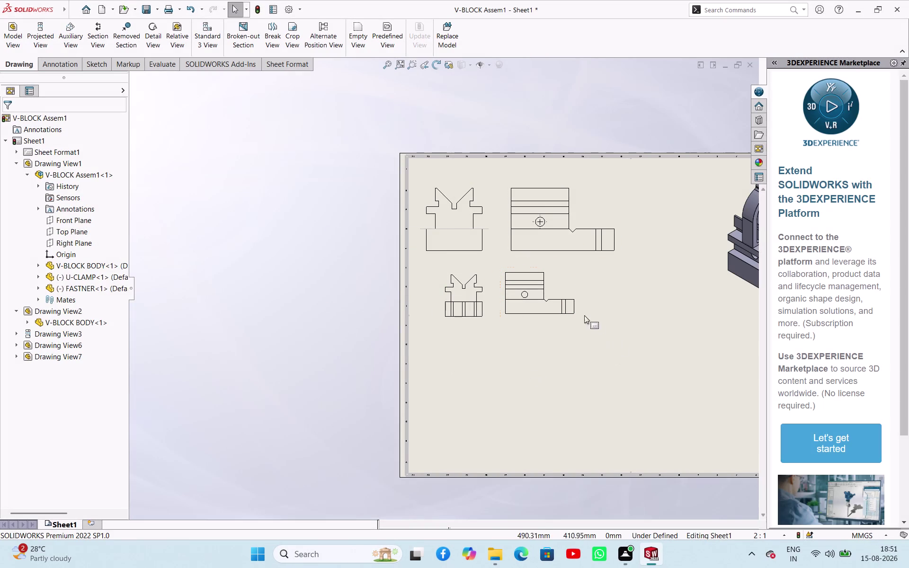
click(581, 313)
key(Delete)
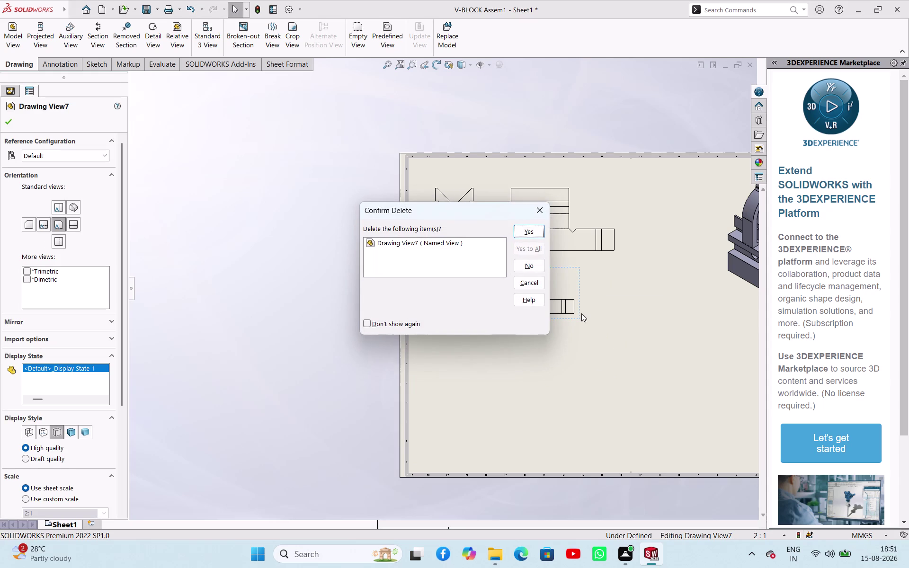
click(524, 227)
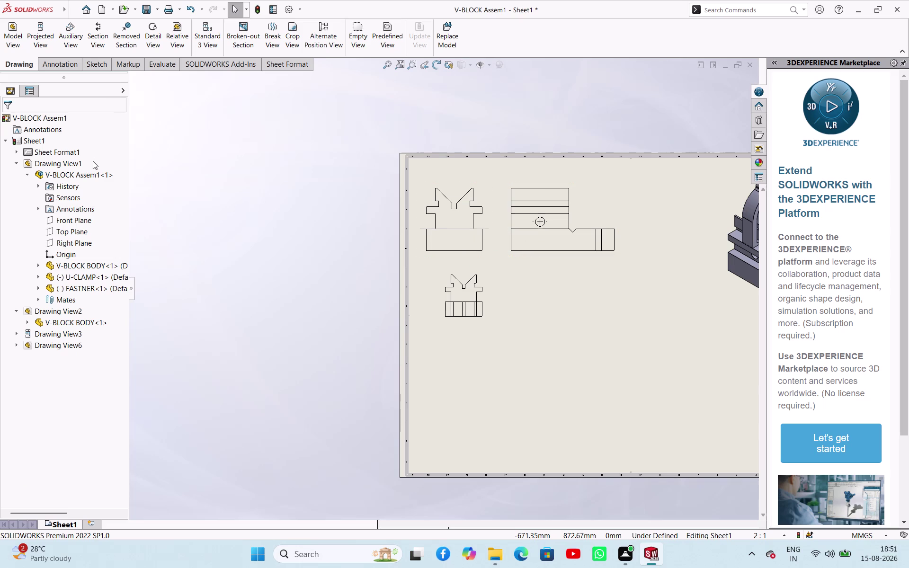
click(17, 36)
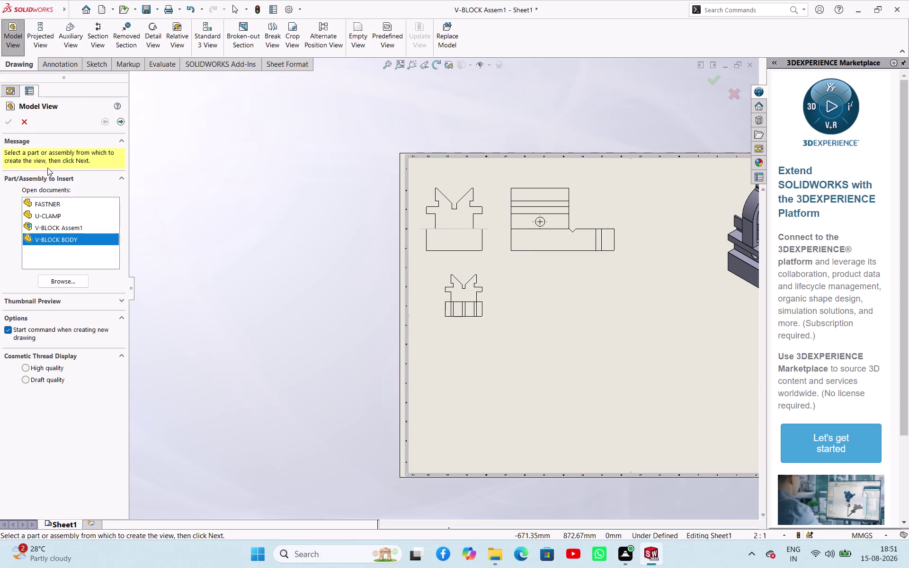
Insert a Top-orientation V-BLOCK BODY view to the right of the small end view.
click(60, 282)
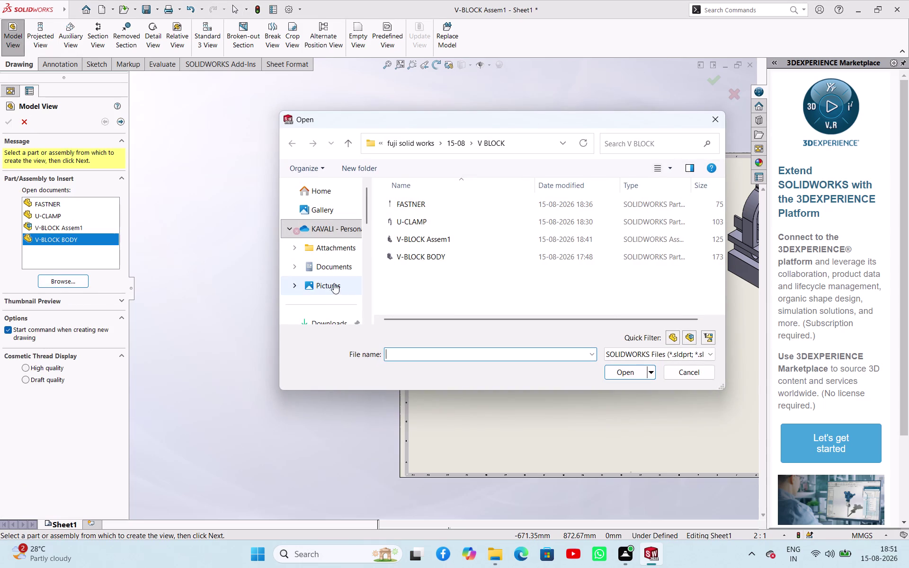
click(417, 253)
click(624, 374)
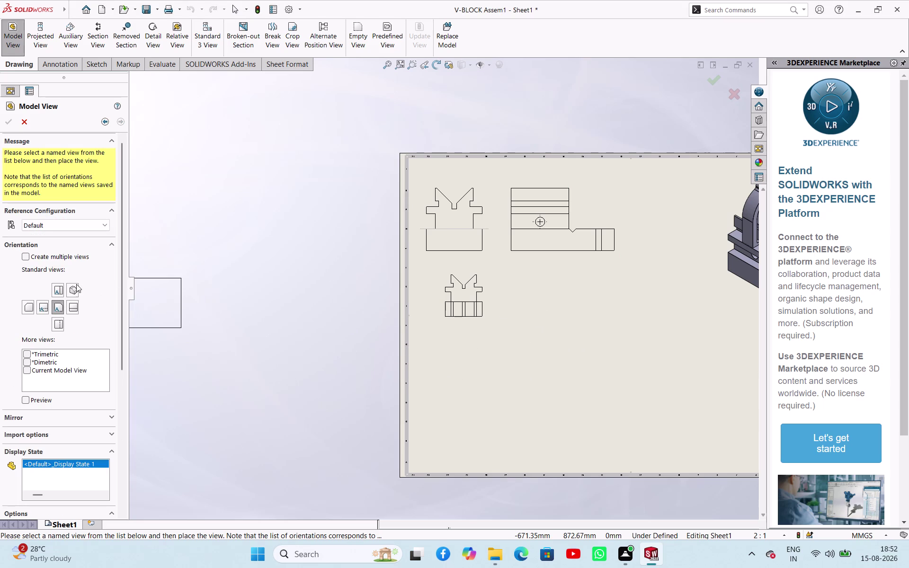
click(61, 288)
click(544, 289)
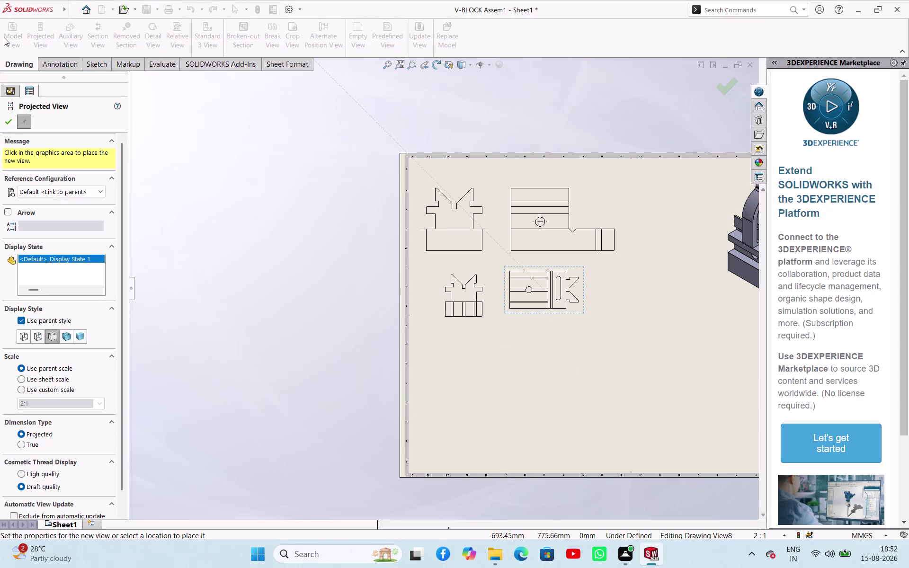
click(10, 124)
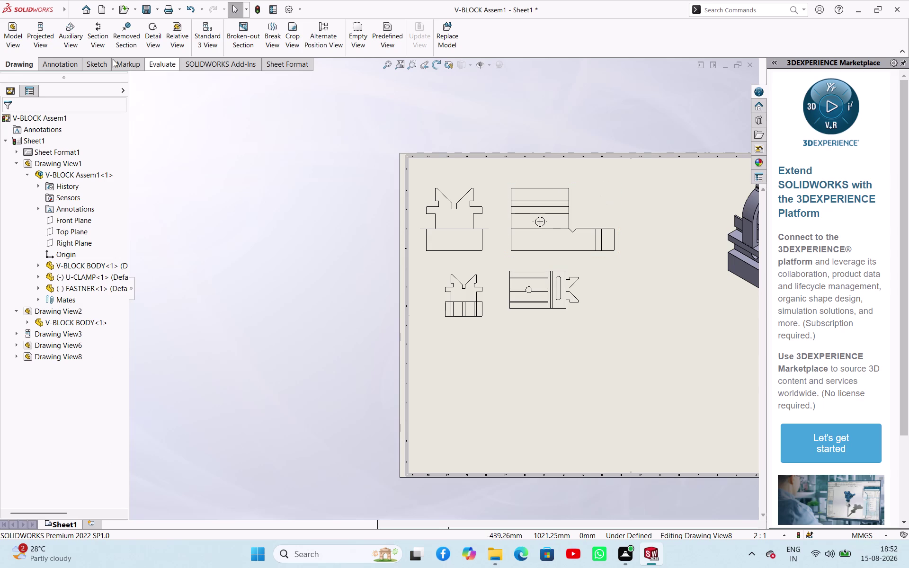
click(89, 38)
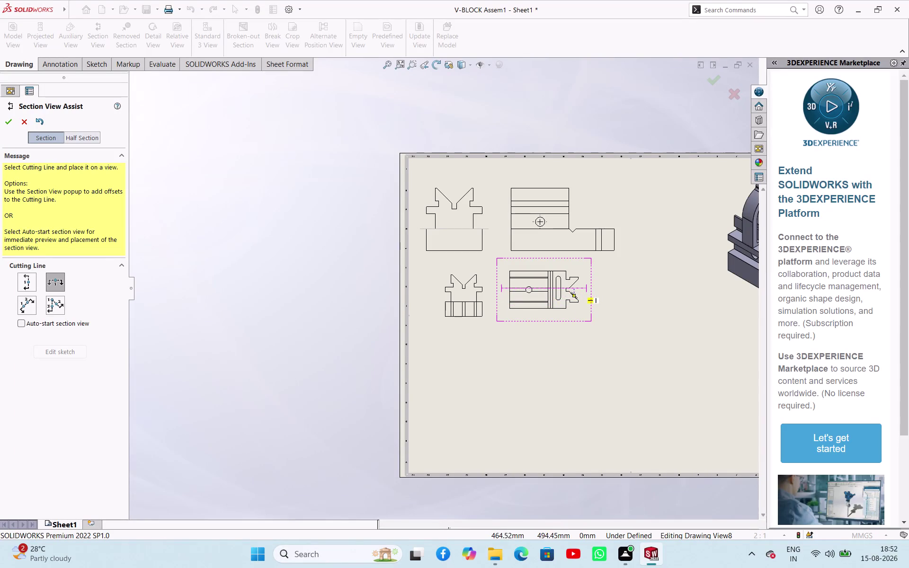
Cut horizontally through the top view and place hatched section B-B below it.
scroll(down, 3)
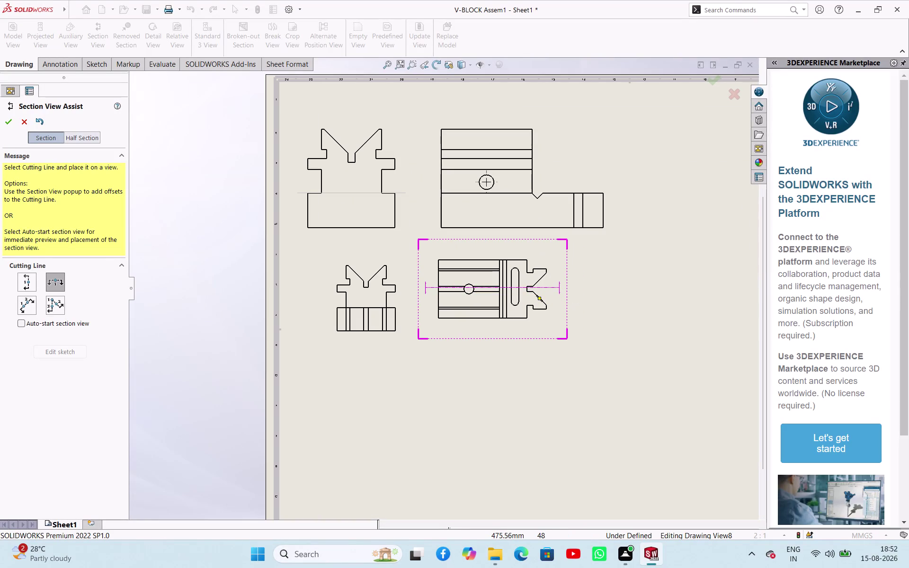
click(555, 290)
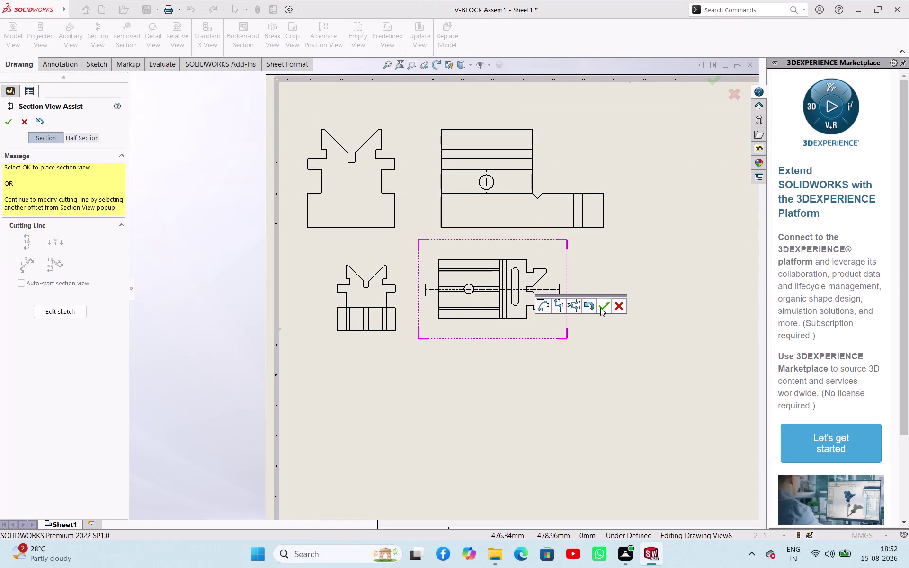
click(601, 308)
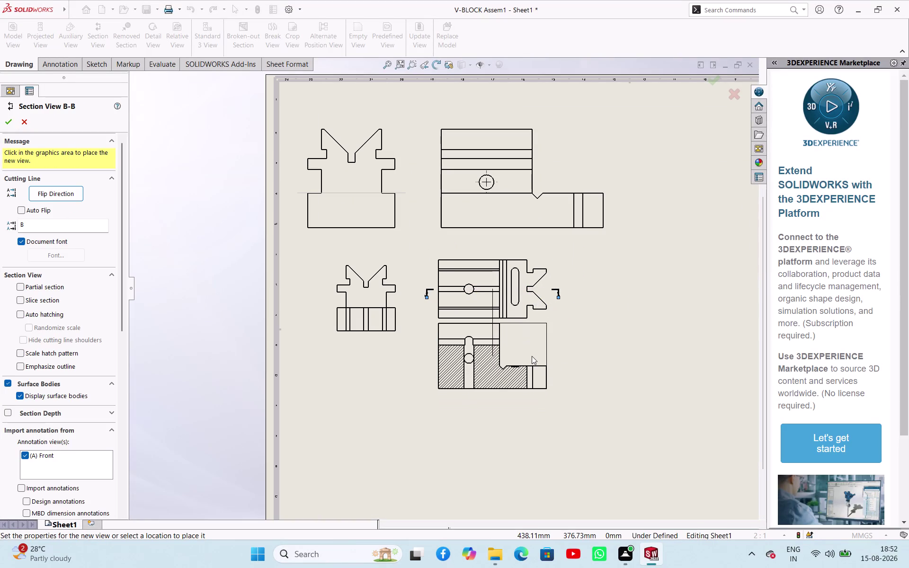
click(532, 357)
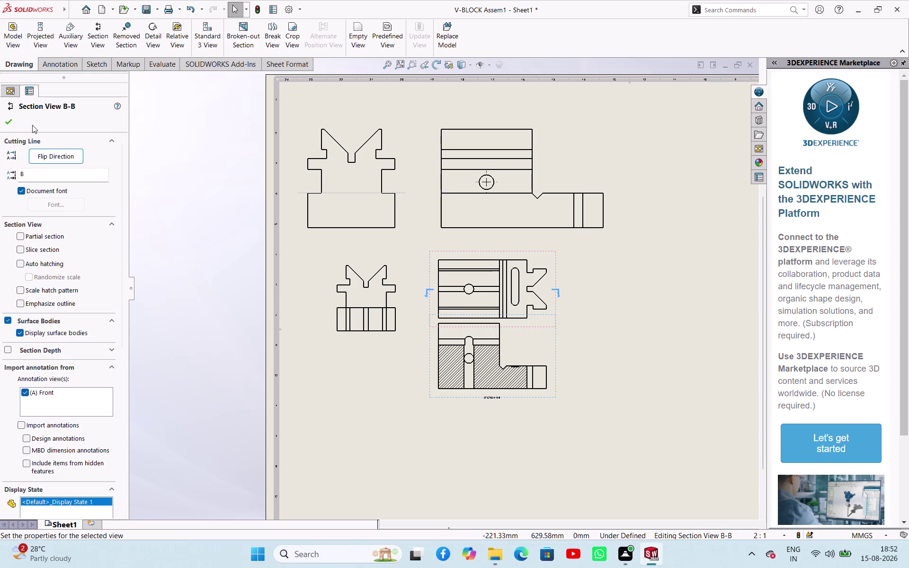
click(9, 127)
Delete the small end view and move the top view and section B-B under the front view.
click(393, 308)
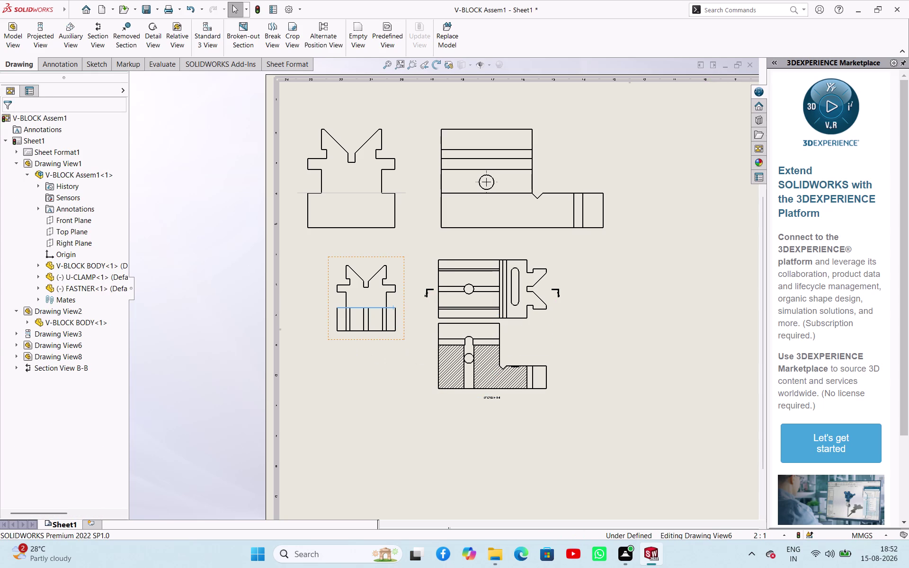
key(Delete)
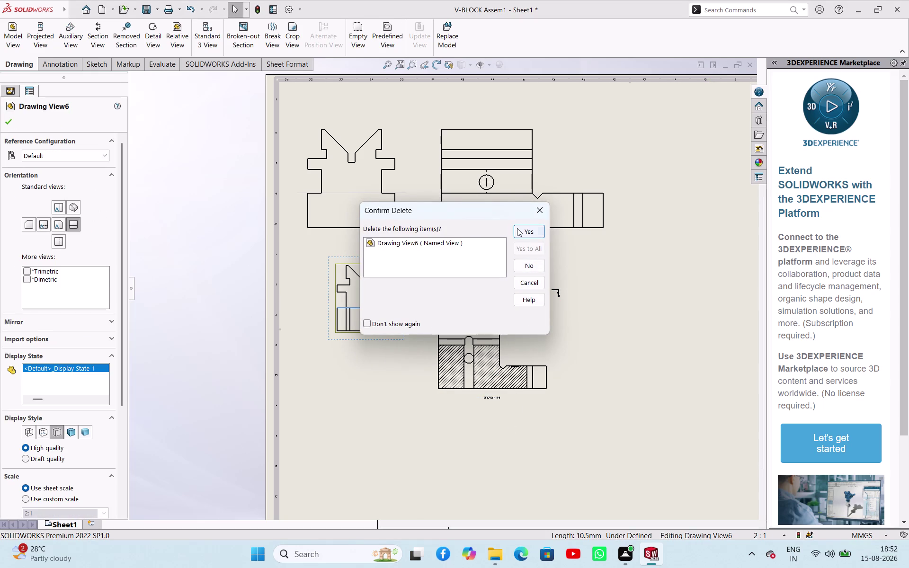
click(517, 228)
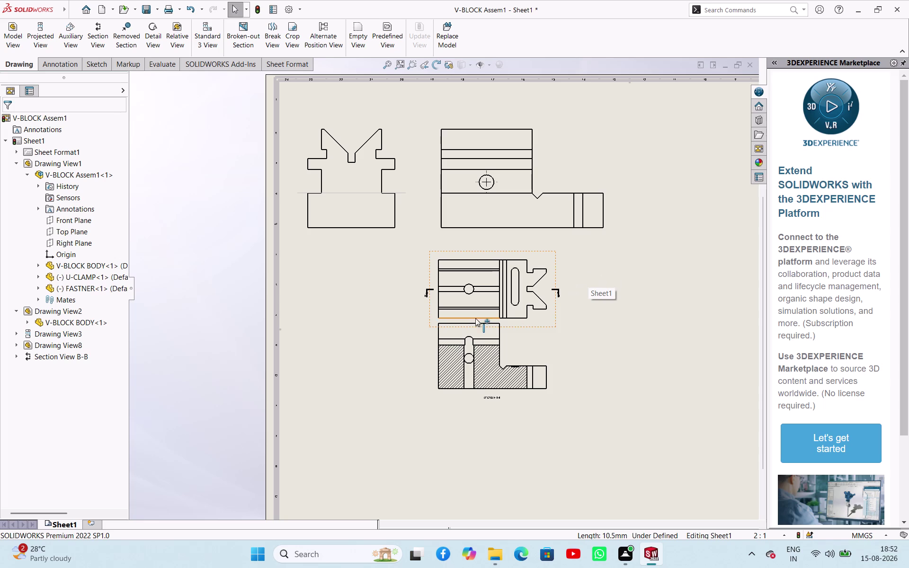
drag(431, 313, 373, 293)
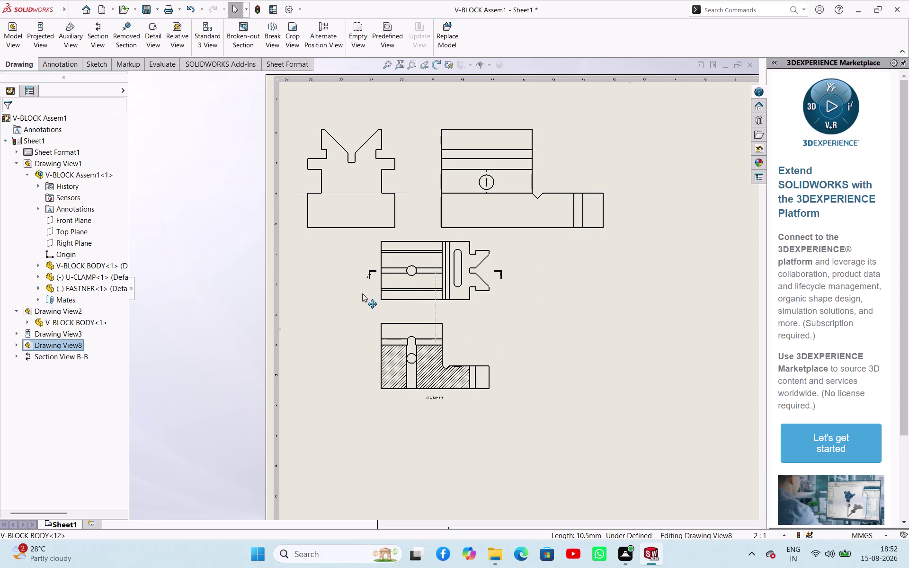
drag(373, 293, 300, 315)
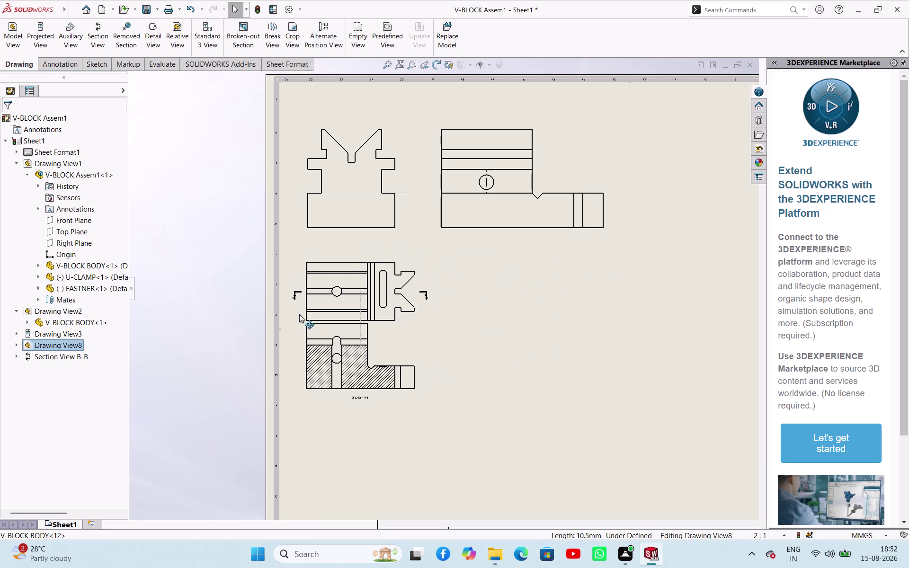
drag(299, 314, 300, 307)
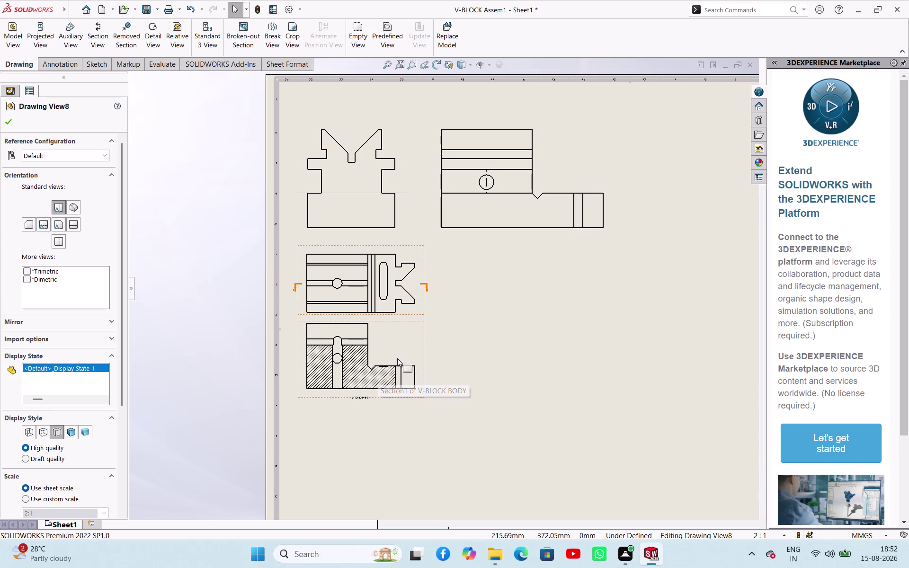
Confirm Drawing View8's settings and return to the full sheet.
scroll(down, 3)
scroll(down, 3)
scroll(up, 3)
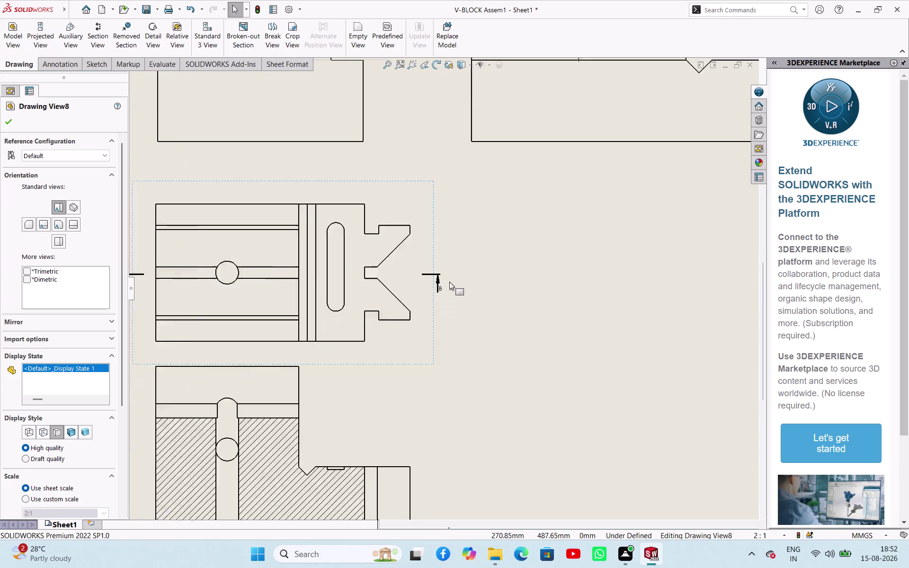
scroll(up, 3)
scroll(down, 3)
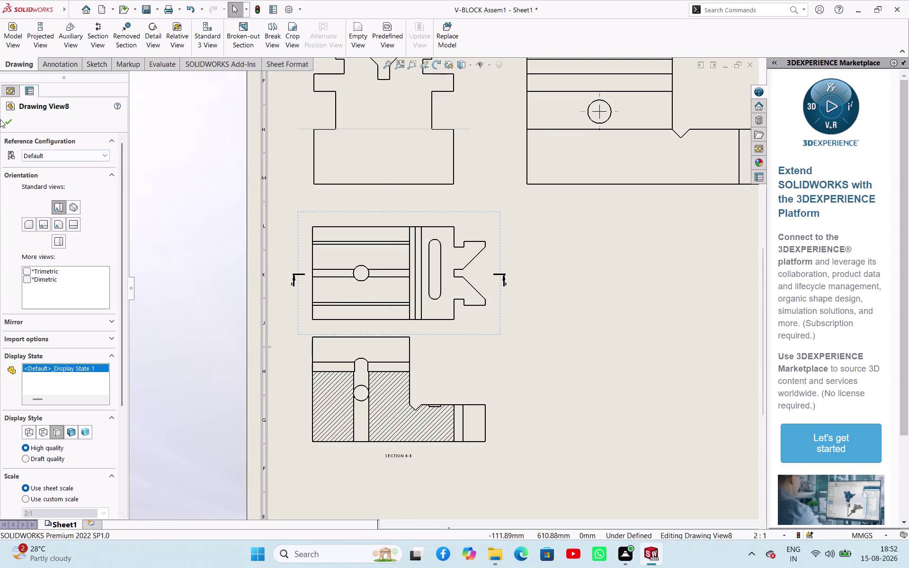
click(3, 128)
scroll(up, 3)
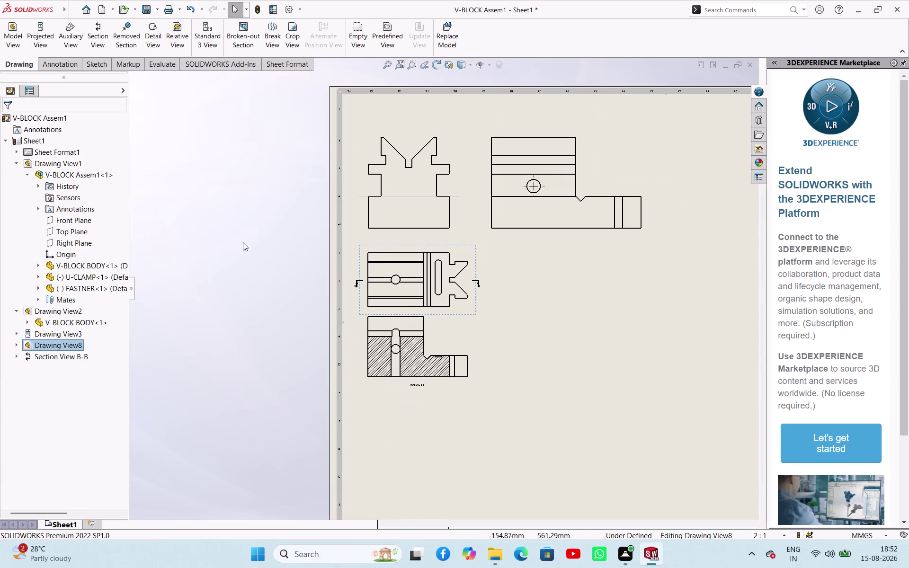
click(243, 242)
scroll(up, 3)
scroll(up, 3)
scroll(down, 3)
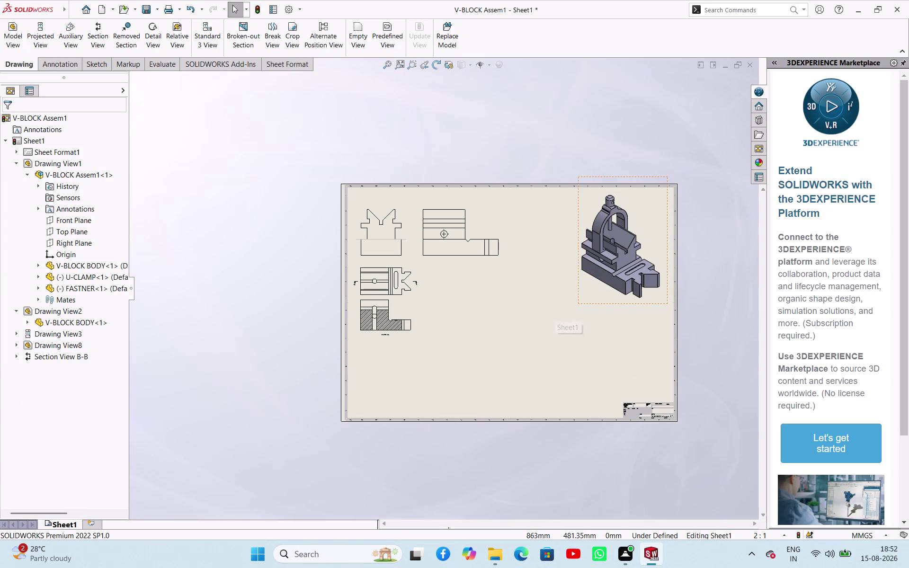
click(21, 40)
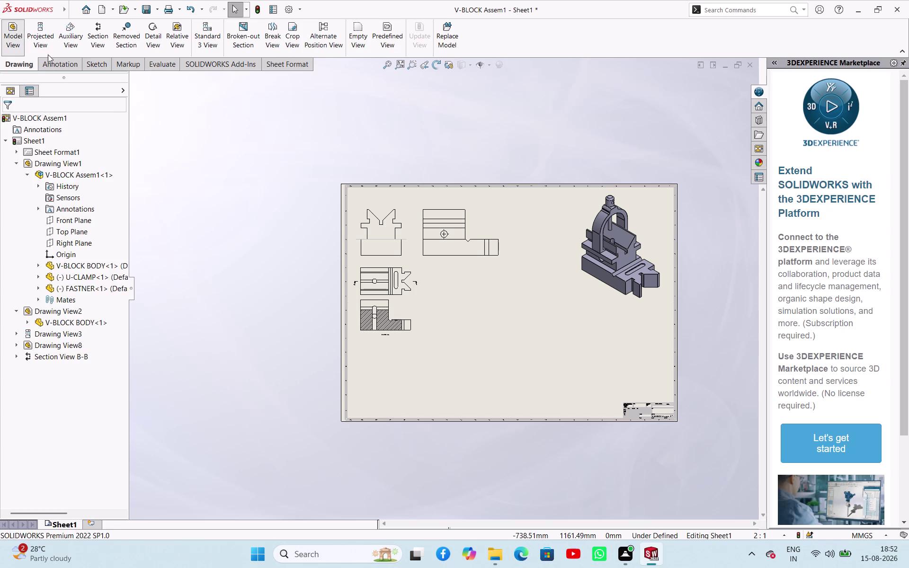
Insert the U-CLAMP arched front view with projected side and top views.
click(53, 283)
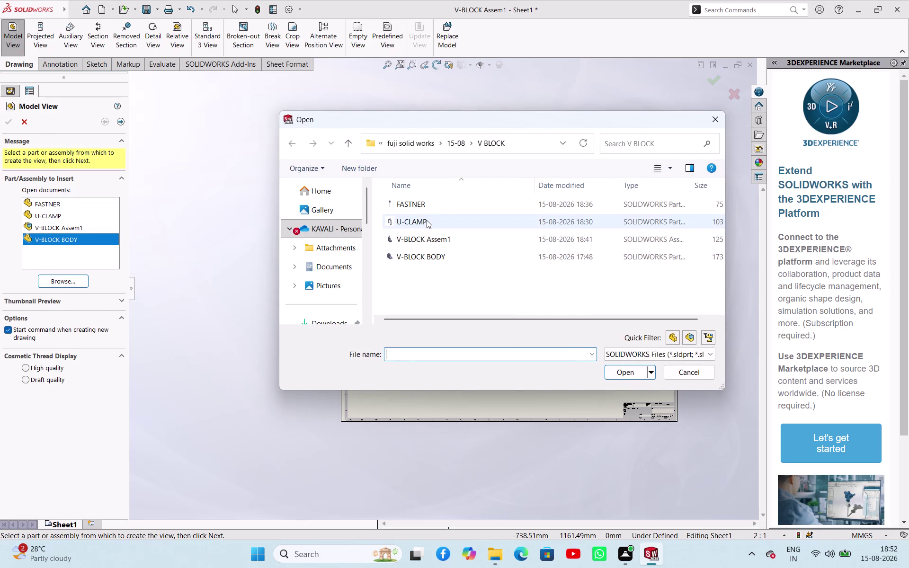
click(426, 221)
click(616, 374)
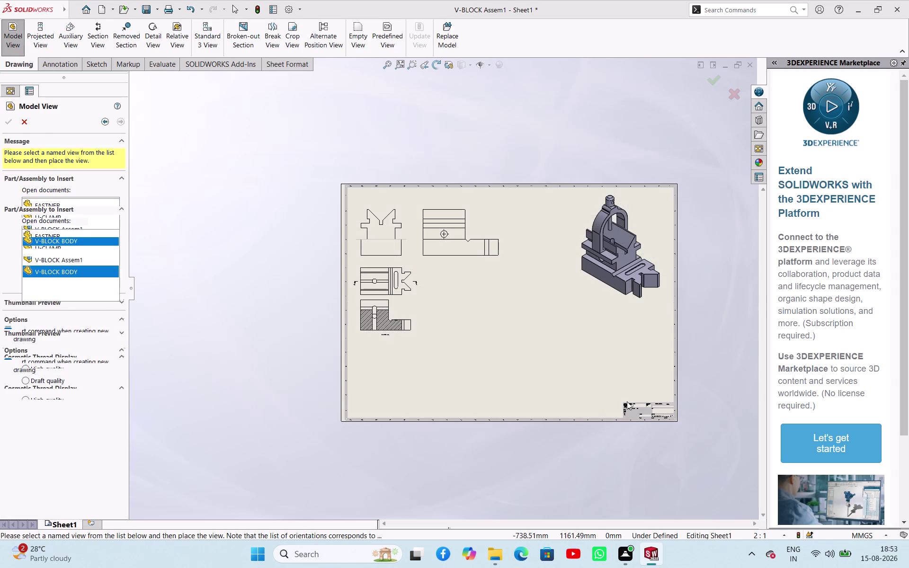
click(480, 337)
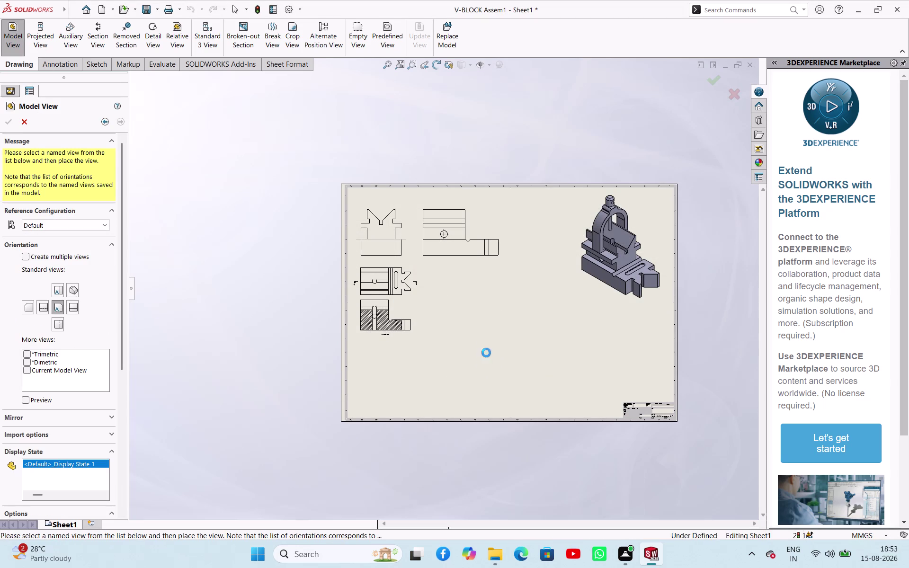
click(535, 354)
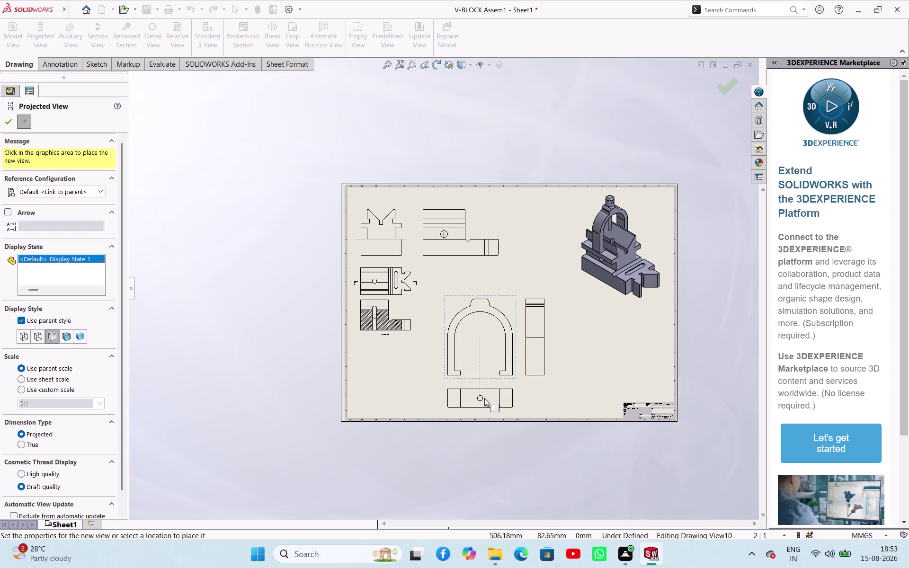
click(485, 398)
click(8, 124)
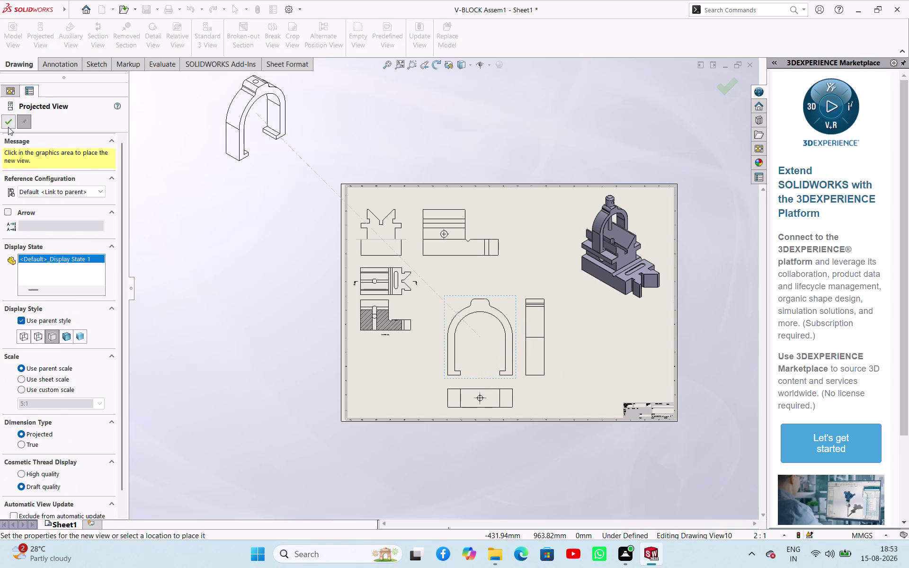
click(248, 229)
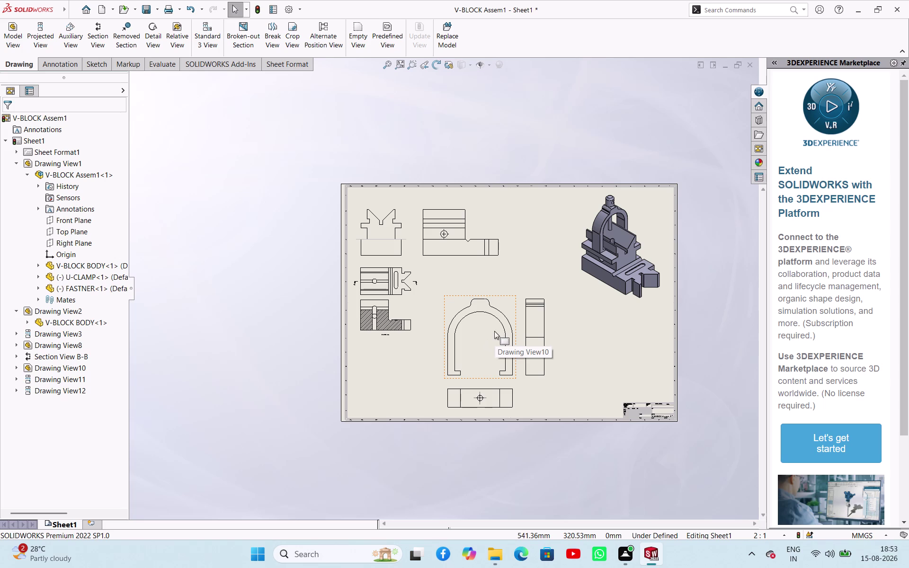
click(496, 340)
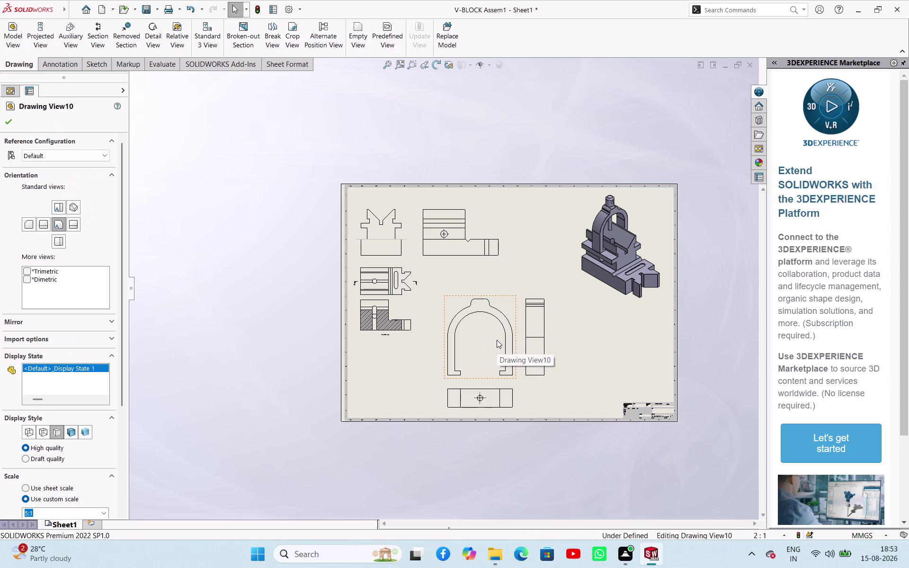
Set the U-CLAMP views to a custom 2:1 scale.
scroll(down, 3)
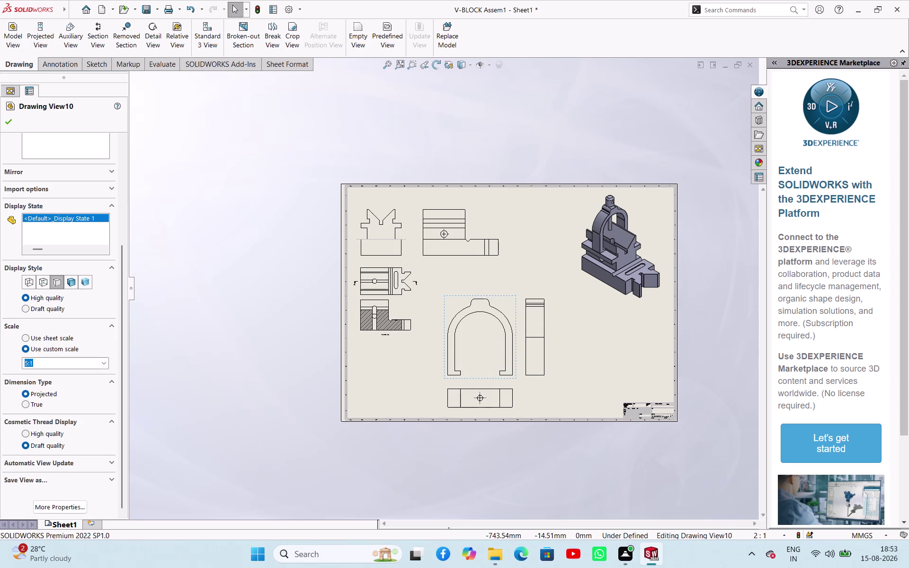
click(95, 362)
click(103, 362)
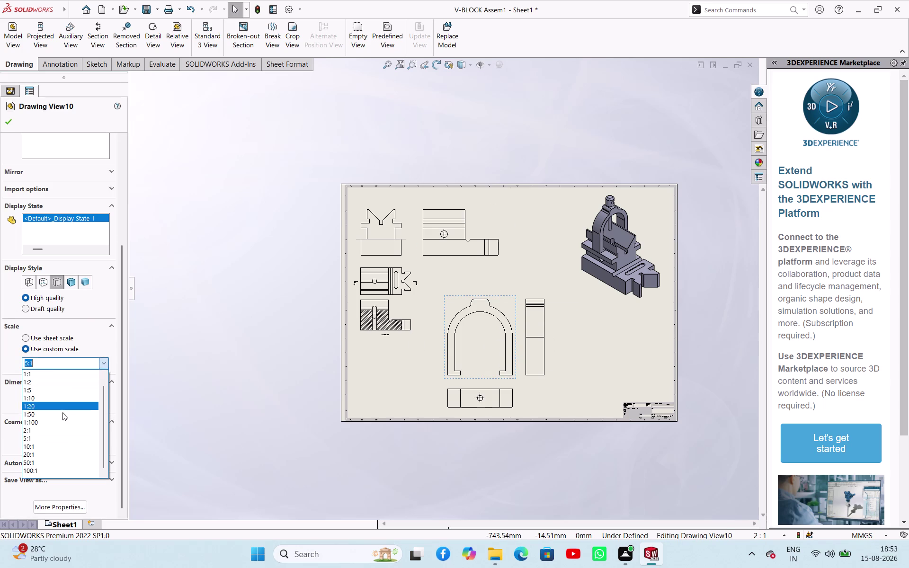
click(48, 431)
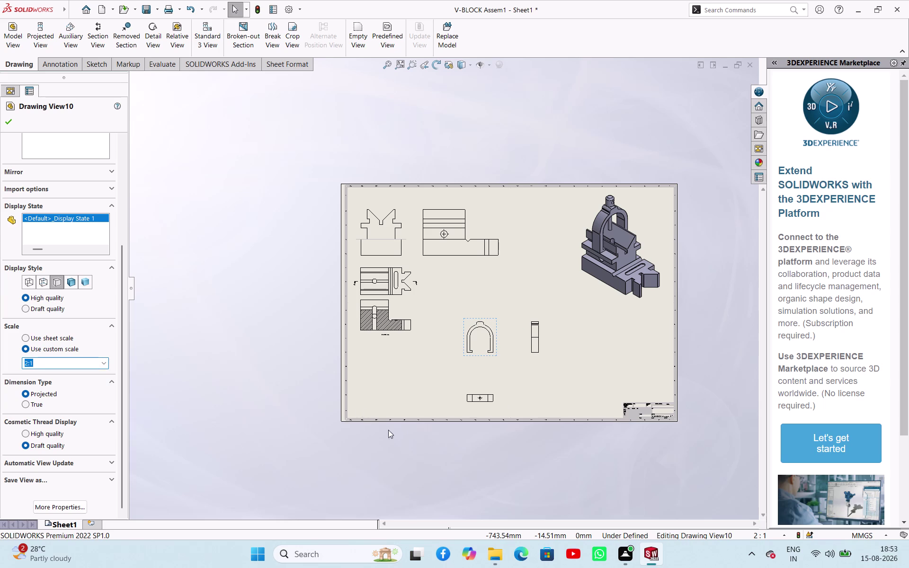
Drag the U-CLAMP front, side and top views together into the lower-left area.
drag(497, 358, 444, 371)
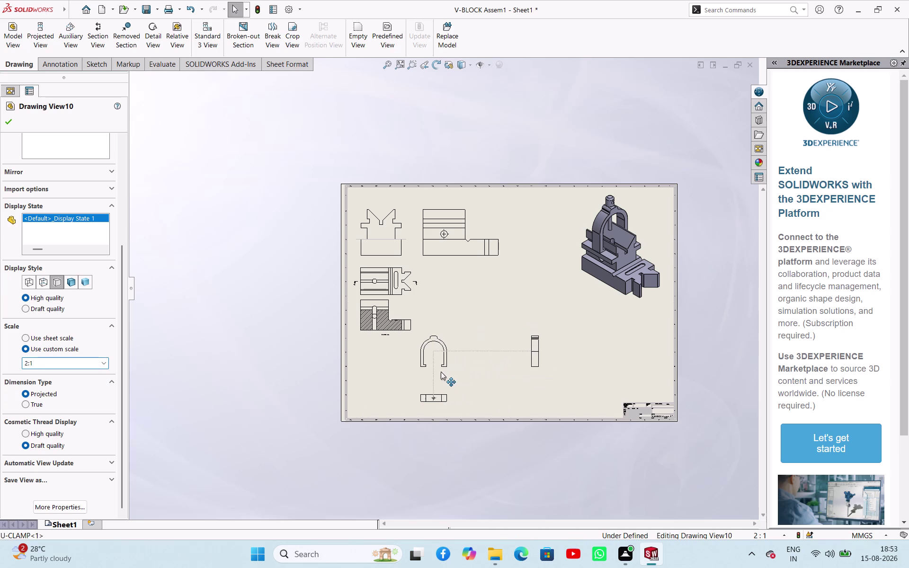
drag(444, 372, 394, 379)
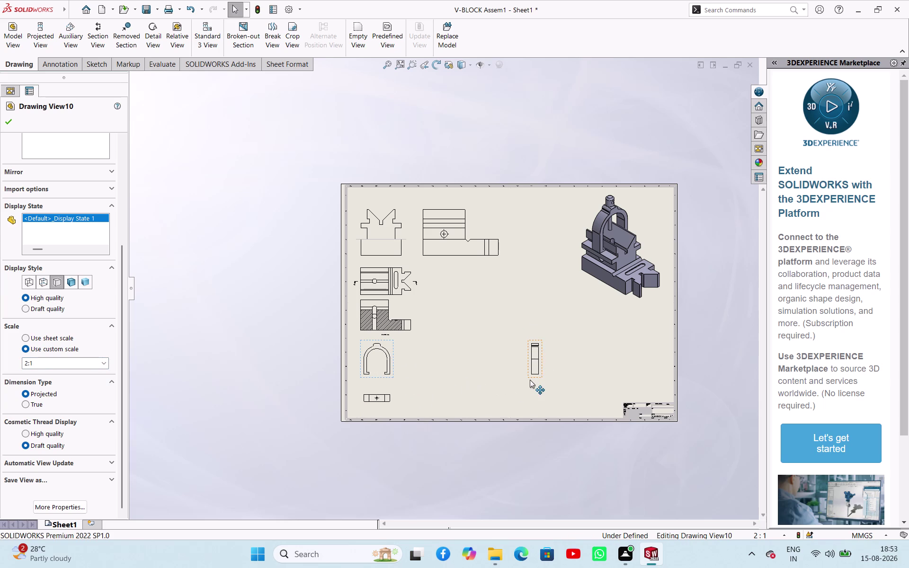
drag(530, 379, 437, 372)
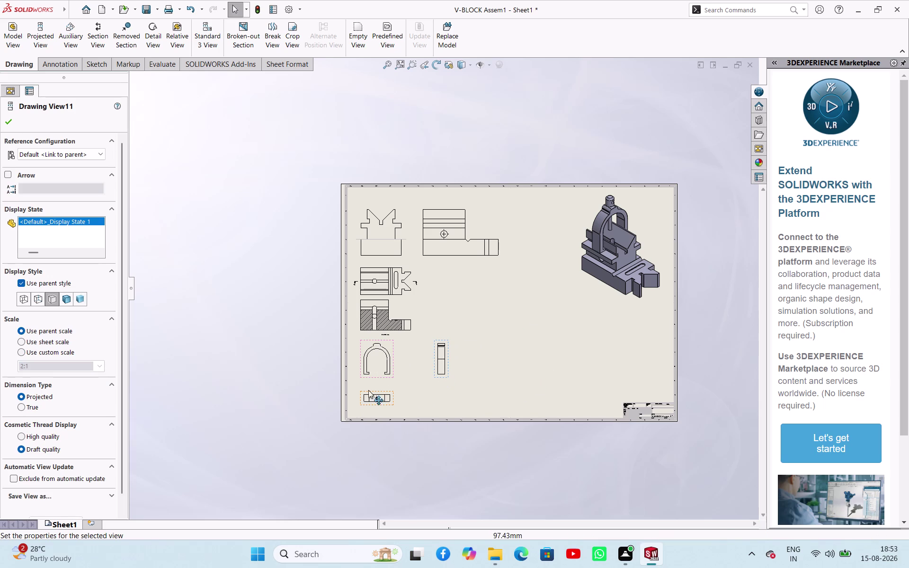
drag(392, 405, 419, 403)
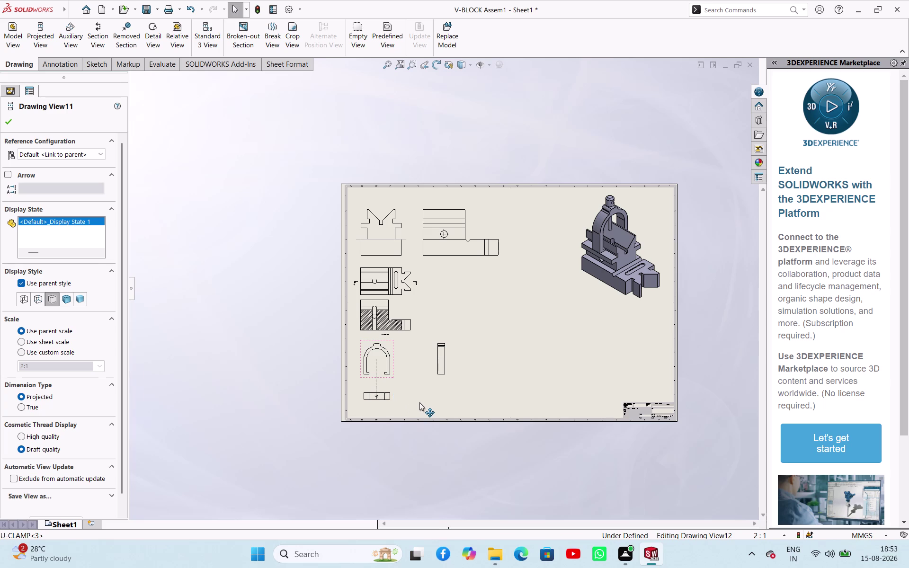
drag(419, 402, 424, 409)
drag(395, 376, 430, 386)
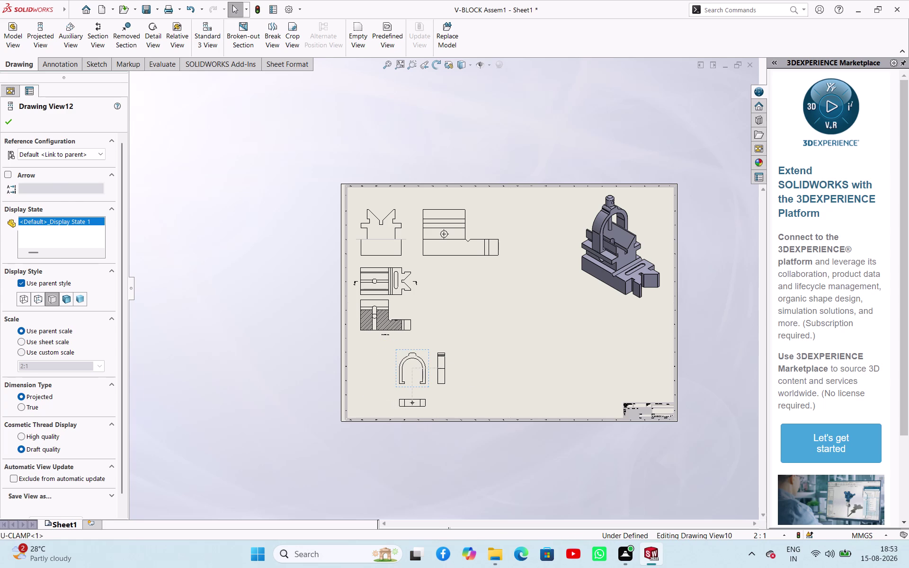
Deselect the U-CLAMP view and zoom around the sheet to find the V-shaped end view.
click(306, 352)
scroll(down, 3)
scroll(down, 3)
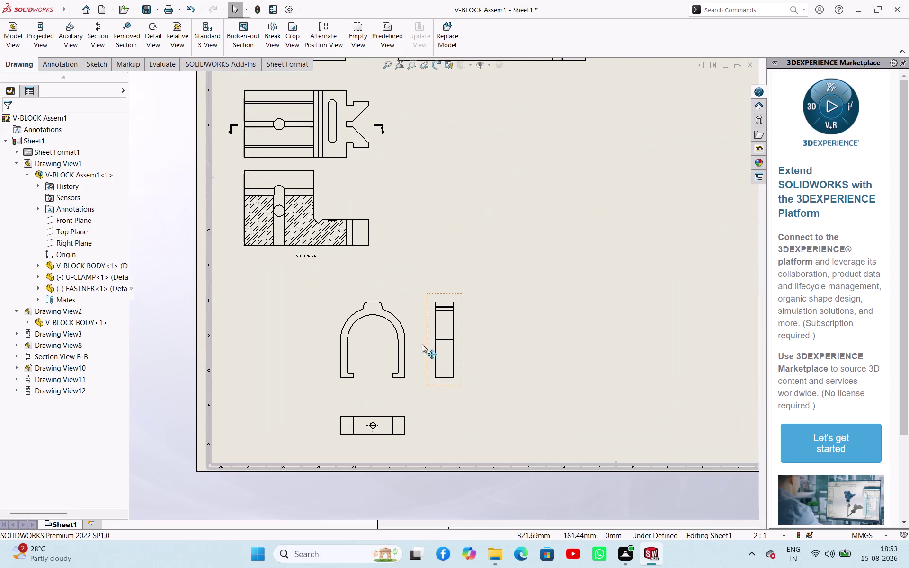
scroll(down, 3)
scroll(up, 3)
scroll(up, 3)
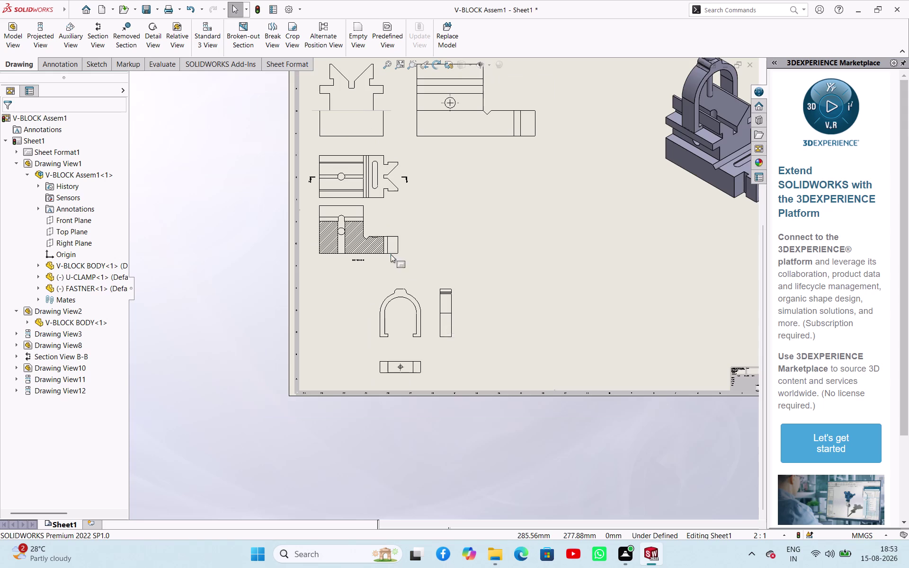
scroll(down, 3)
scroll(up, 3)
scroll(down, 3)
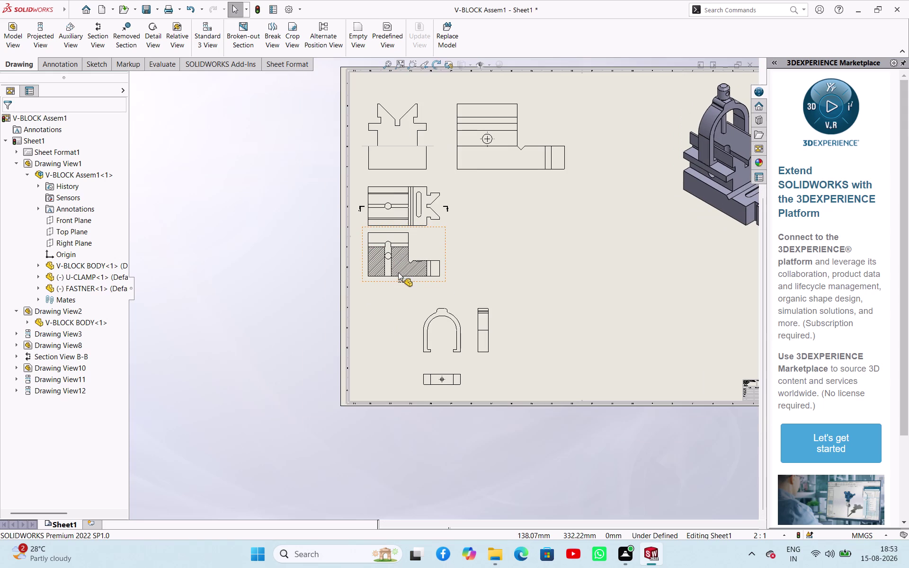
Select Drawing View3 at top left, delete it and confirm.
click(422, 167)
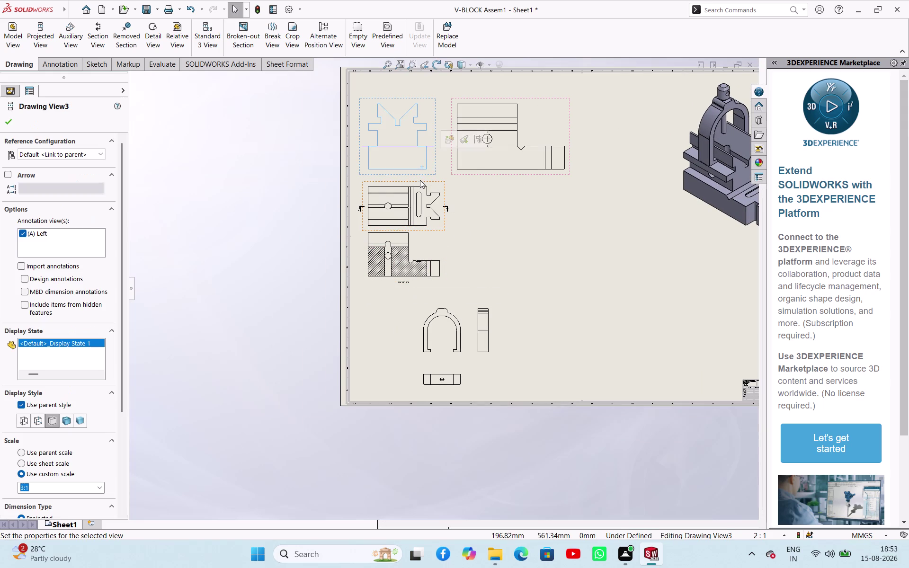
click(321, 155)
click(358, 164)
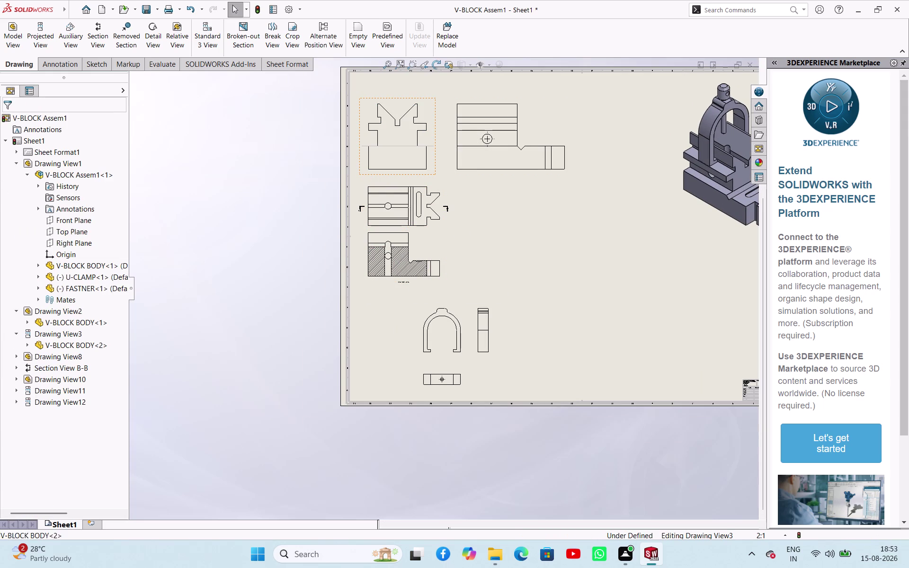
key(Delete)
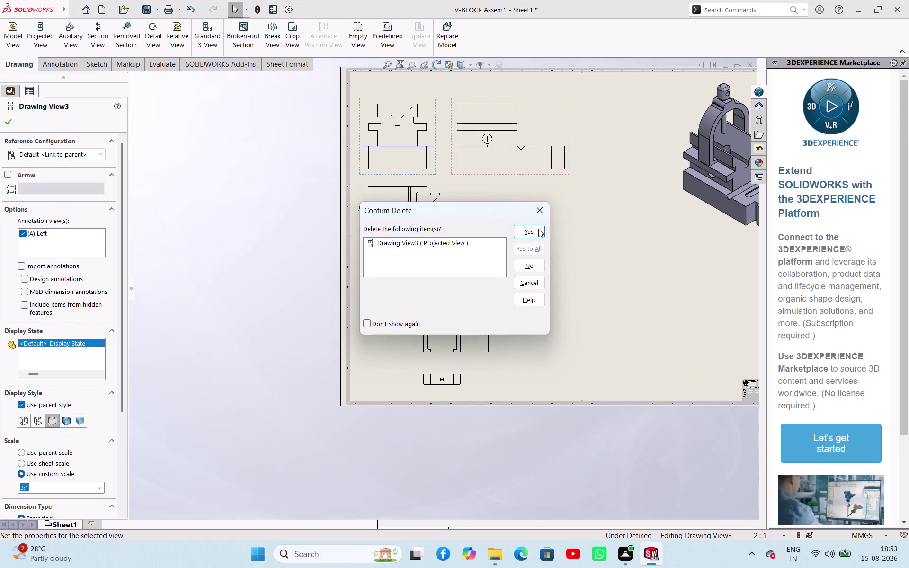
click(540, 232)
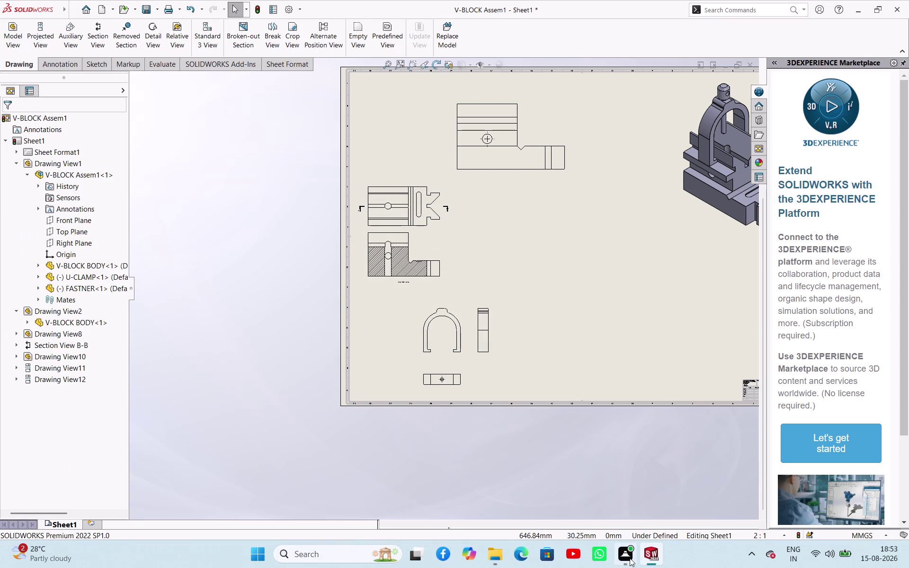